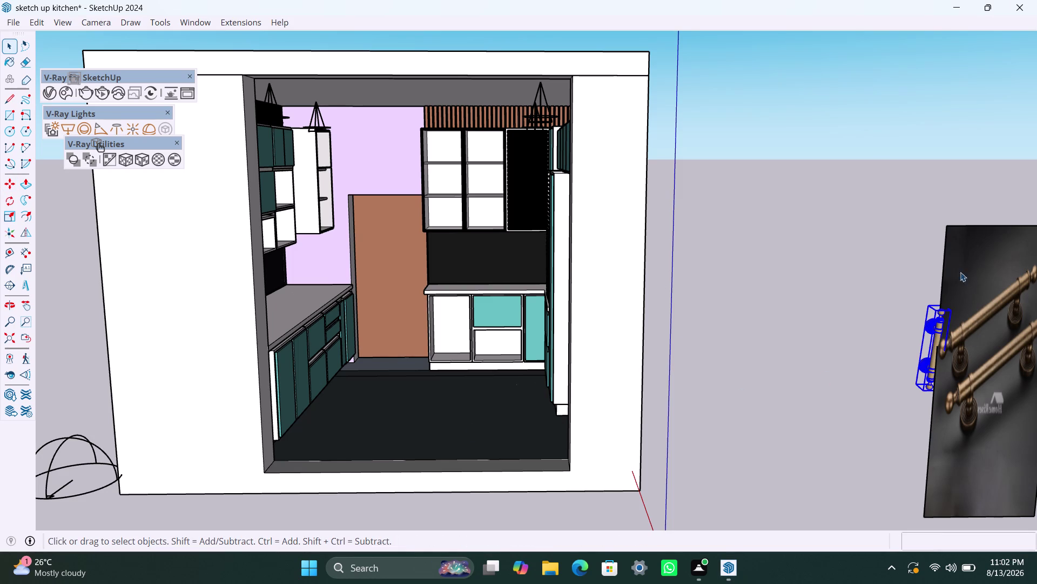
Delete the brass-handle reference photo beside the handle model.
click(959, 229)
click(959, 228)
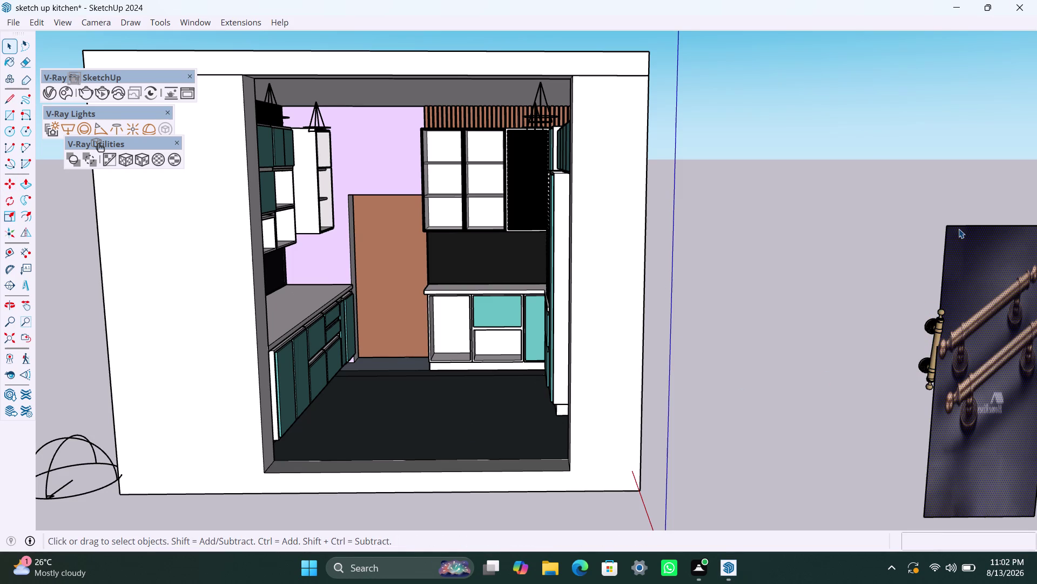
double_click(959, 229)
key(Delete)
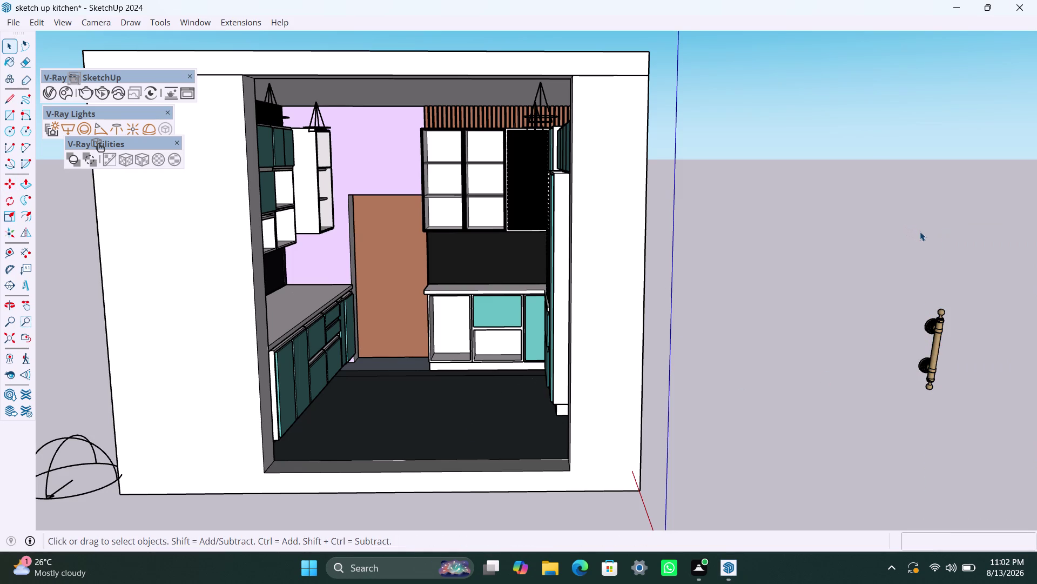
Delete another leftover element near the handle and zoom back toward the kitchen.
drag(898, 290, 983, 414)
click(860, 407)
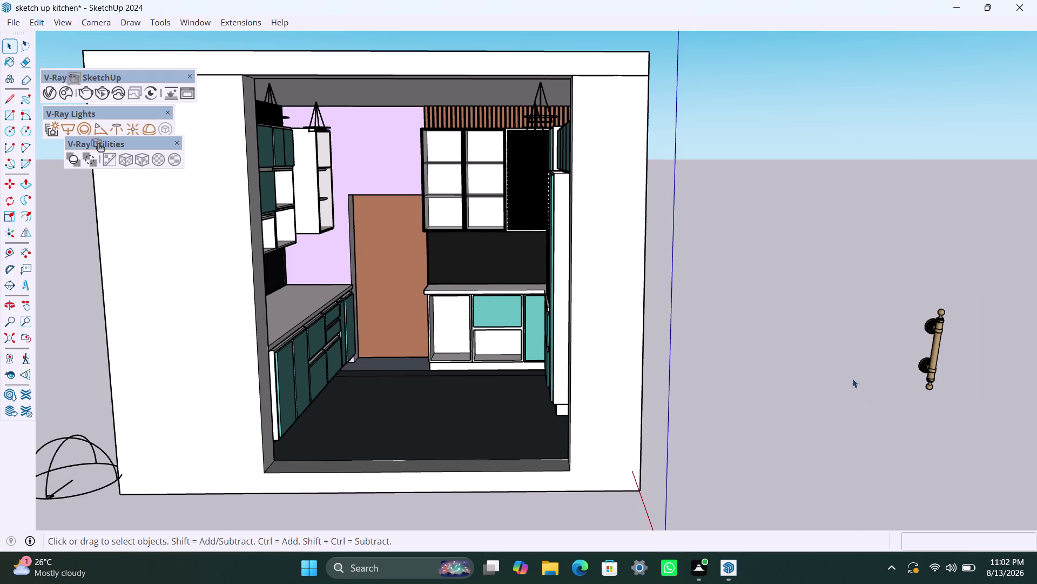
scroll(down, 3)
scroll(down, 3)
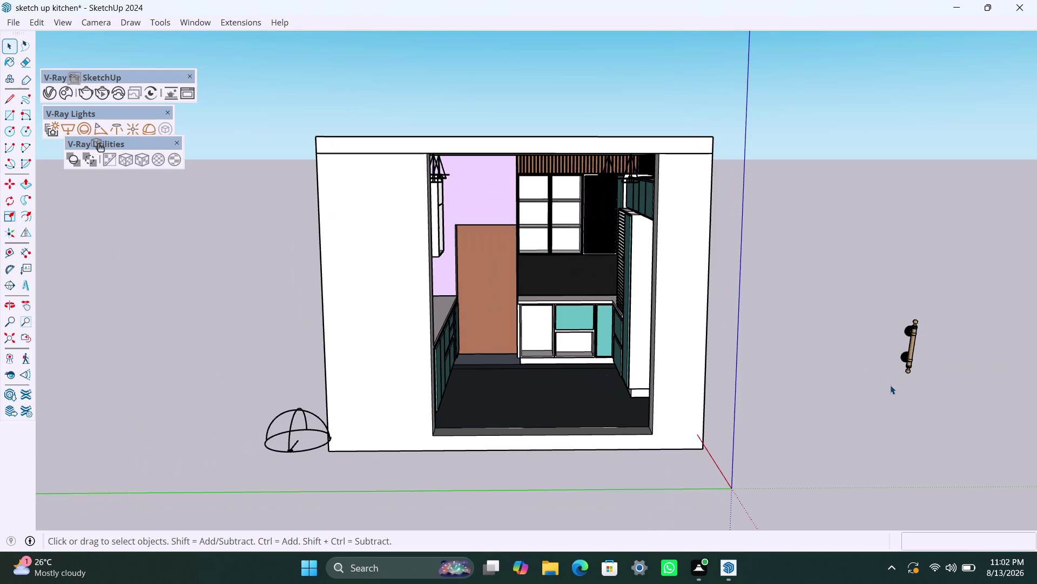
click(911, 342)
key(Delete)
scroll(up, 3)
scroll(up, 3)
key(r)
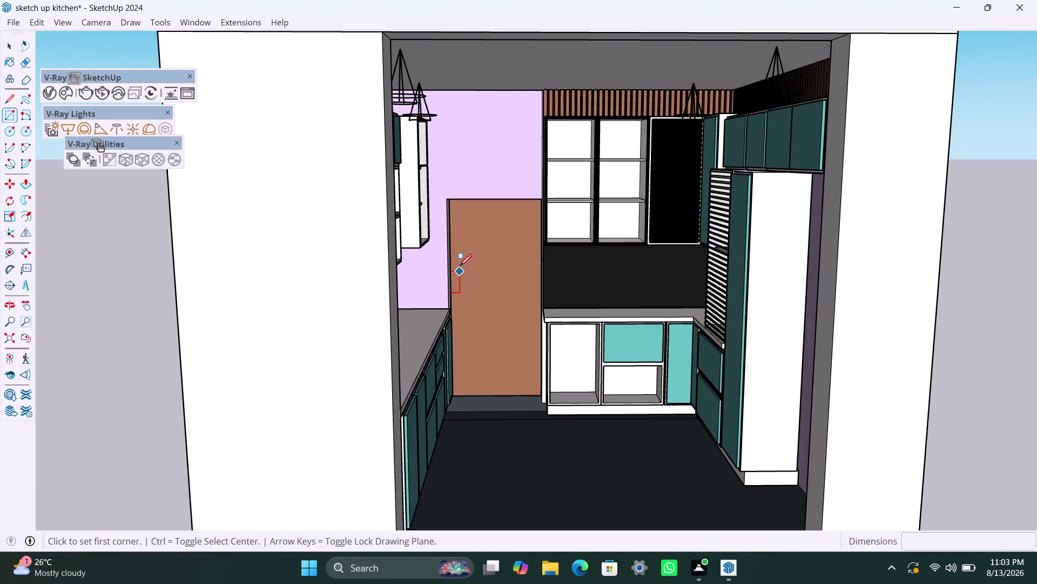
Draw a thin rectangle on the brown door face and make it a group.
click(466, 266)
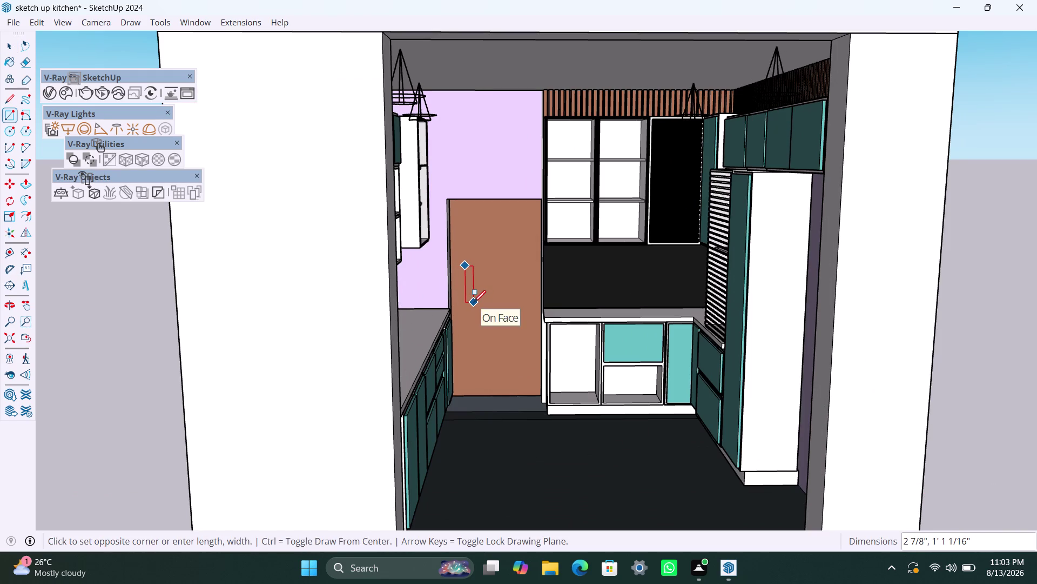
click(474, 302)
key(space)
double_click(473, 294)
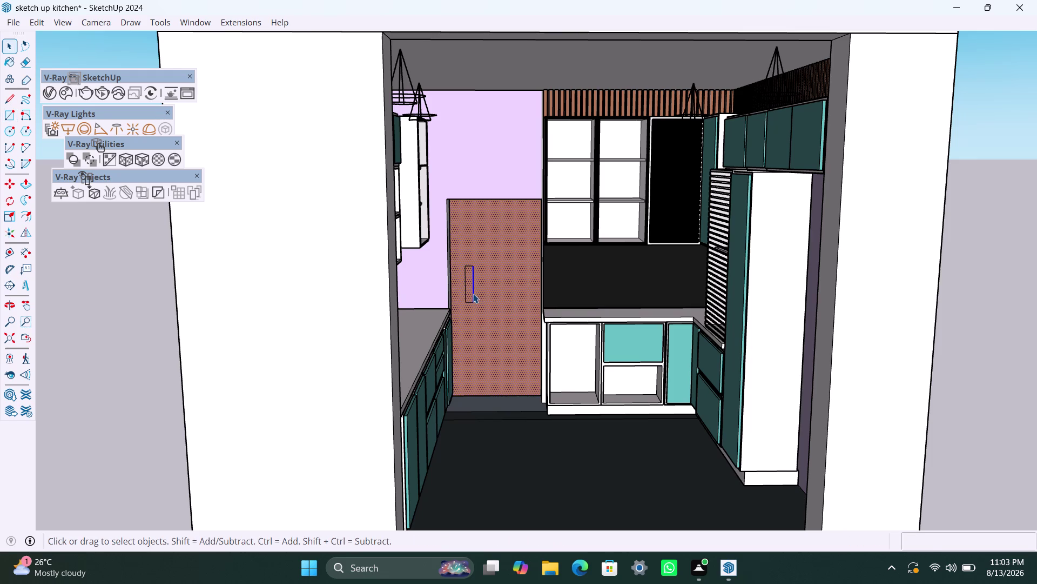
click(473, 294)
double_click(469, 292)
right_click(469, 292)
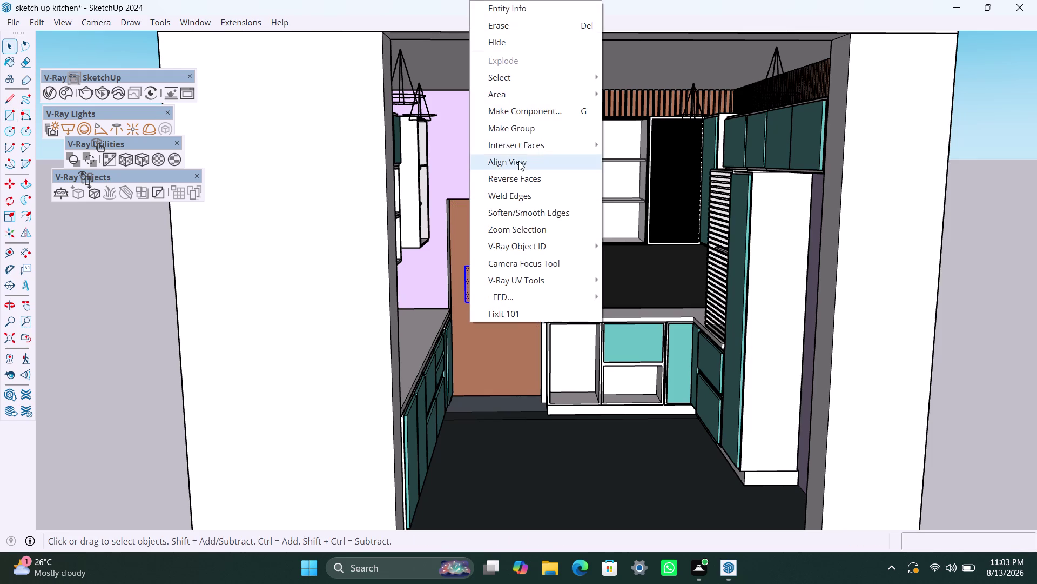
click(525, 132)
double_click(470, 282)
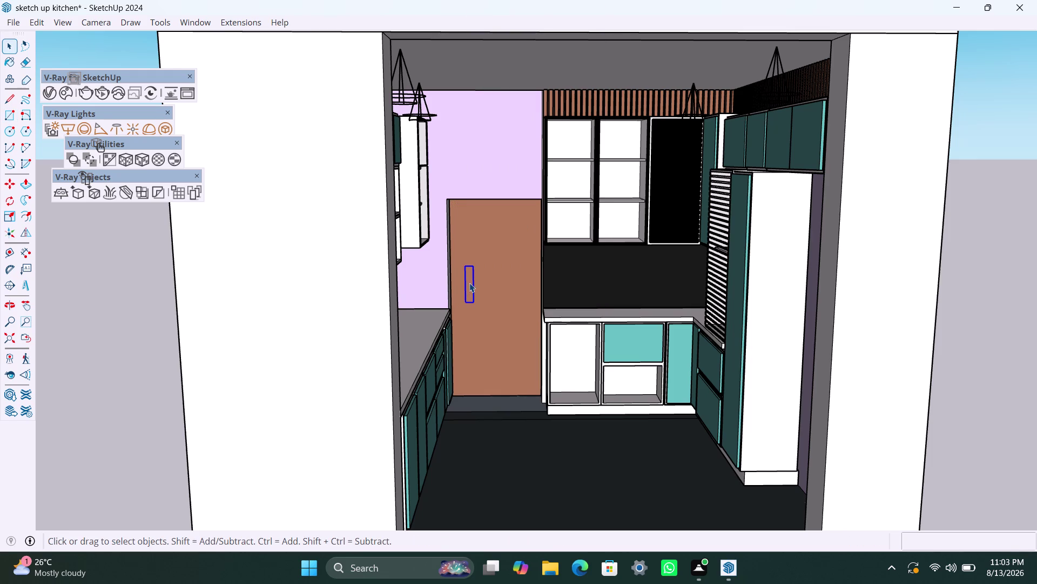
click(470, 283)
Extrude the grouped rectangle out from the door with Push/Pull.
key(p)
click(470, 283)
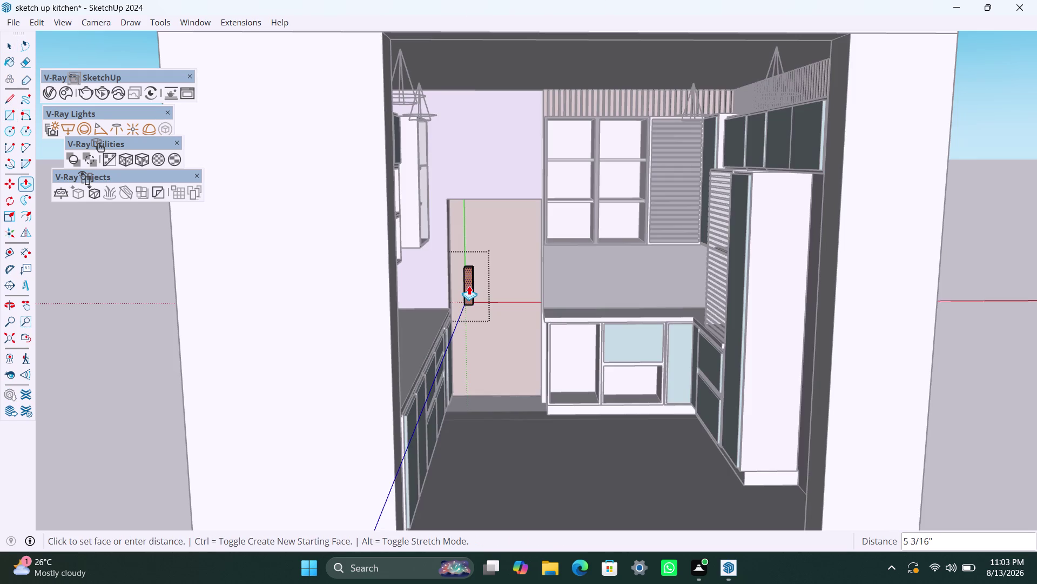
scroll(up, 3)
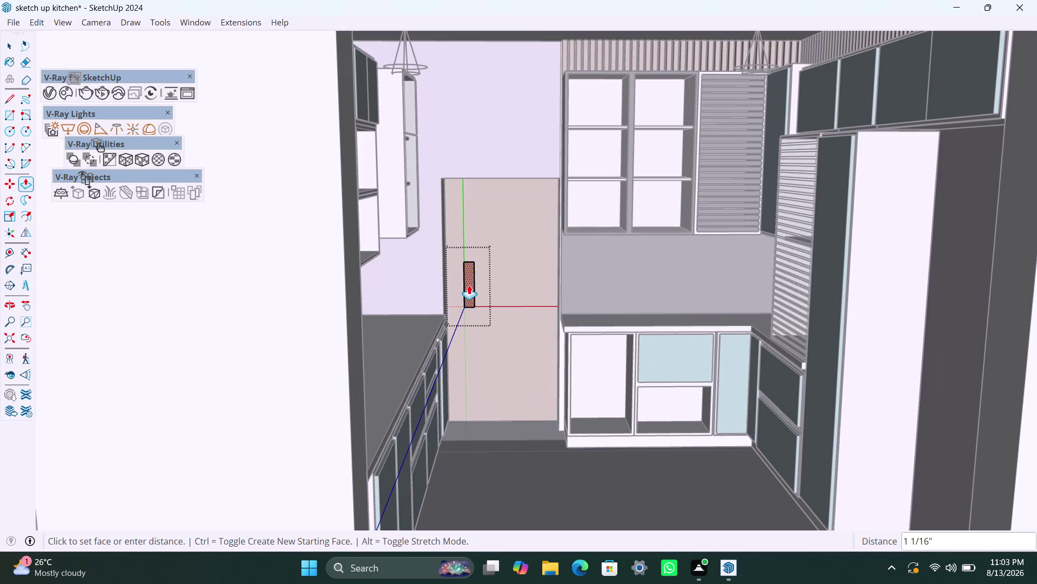
click(470, 285)
key(space)
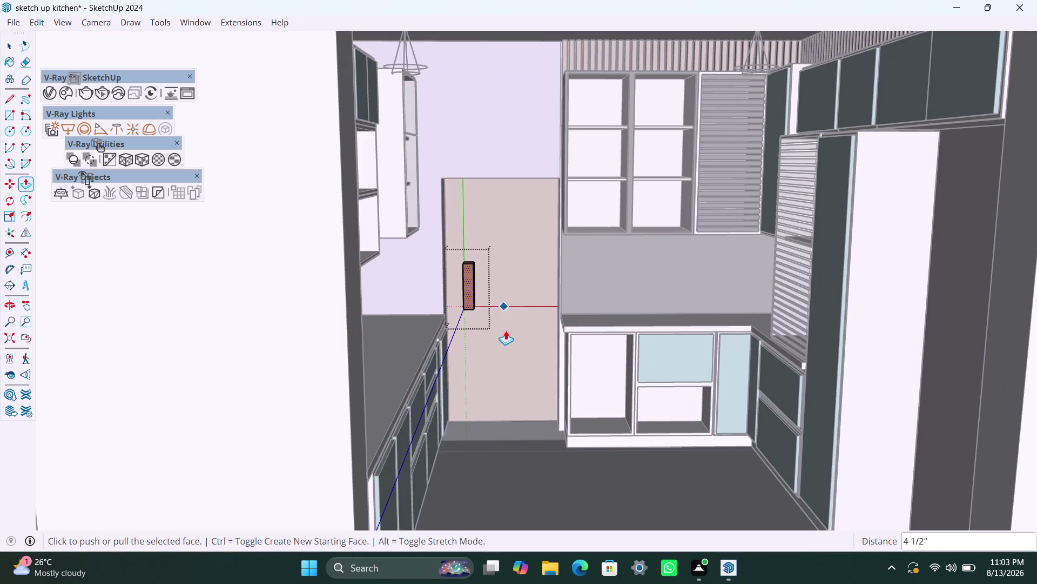
click(513, 471)
scroll(down, 3)
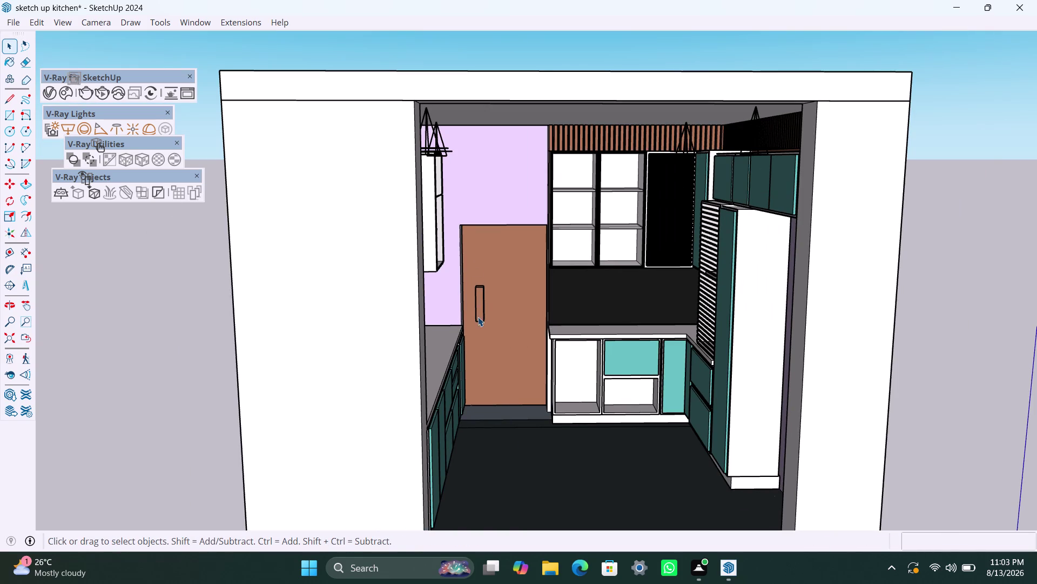
scroll(up, 3)
middle_drag(501, 296, 504, 309)
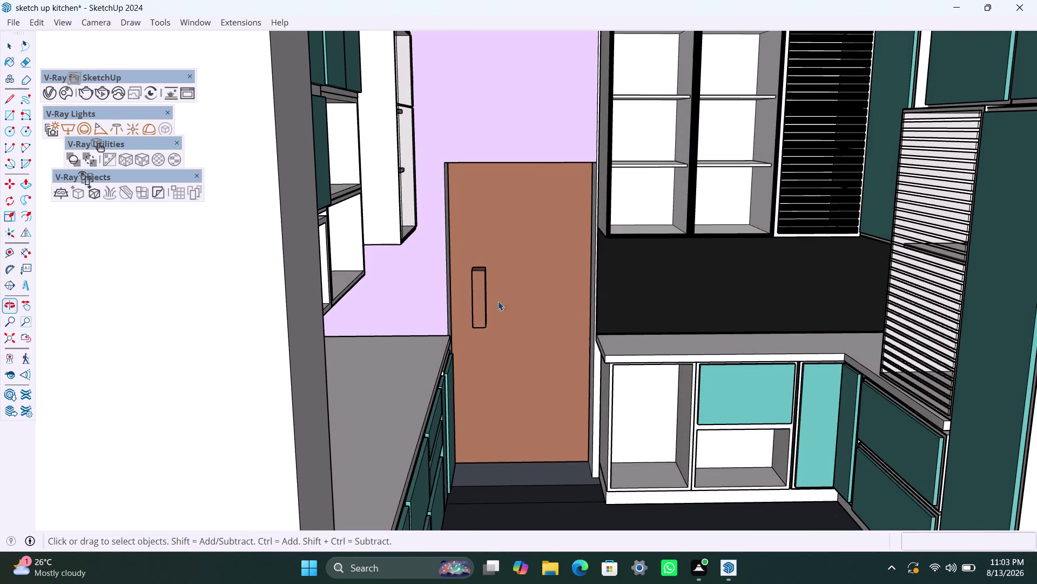
scroll(up, 3)
Inside the handle group, pull the handle's top face to a new height.
click(477, 268)
double_click(477, 268)
click(477, 268)
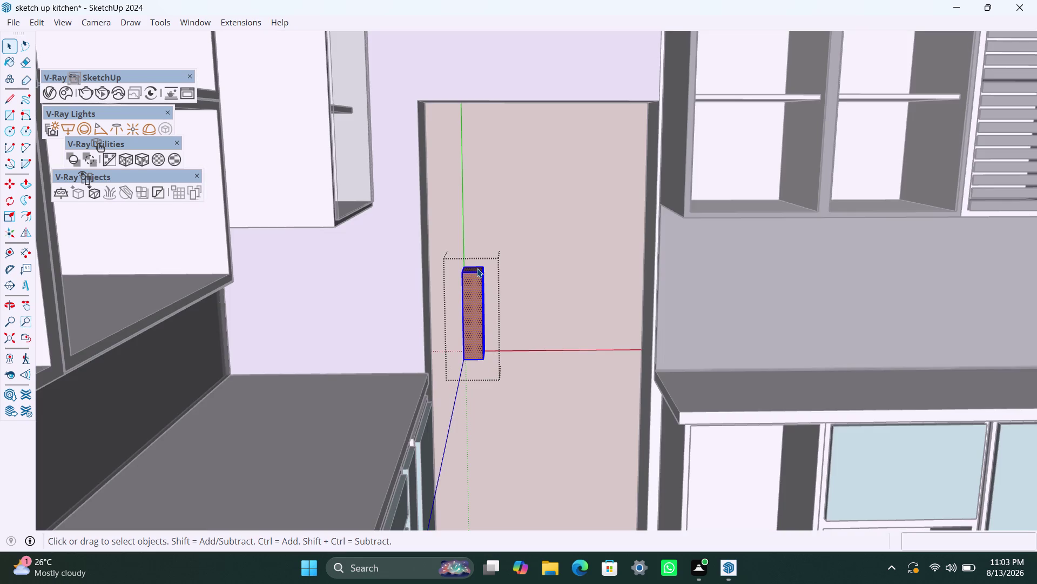
click(476, 268)
click(477, 269)
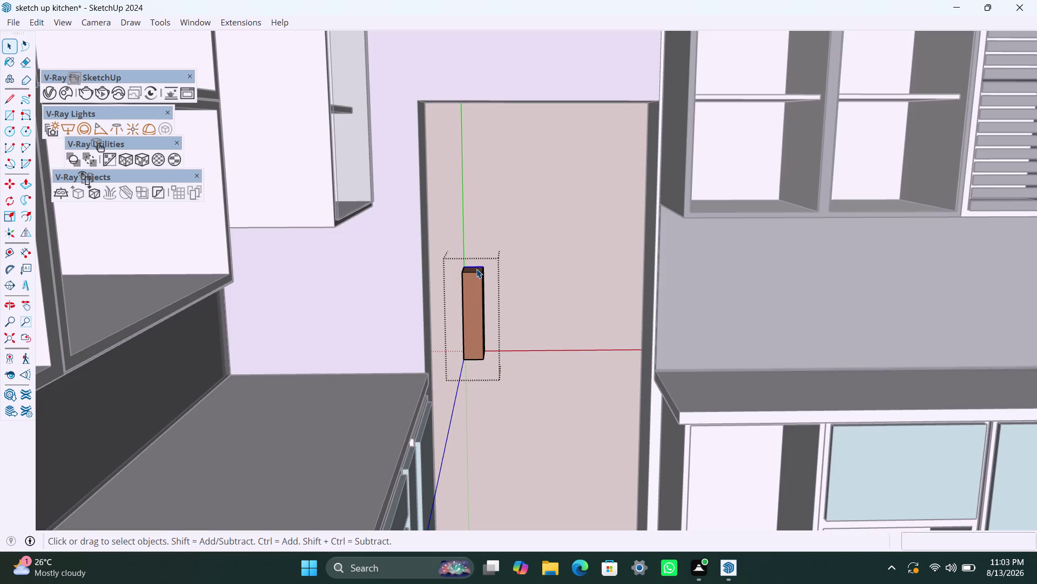
click(476, 270)
key(p)
click(476, 269)
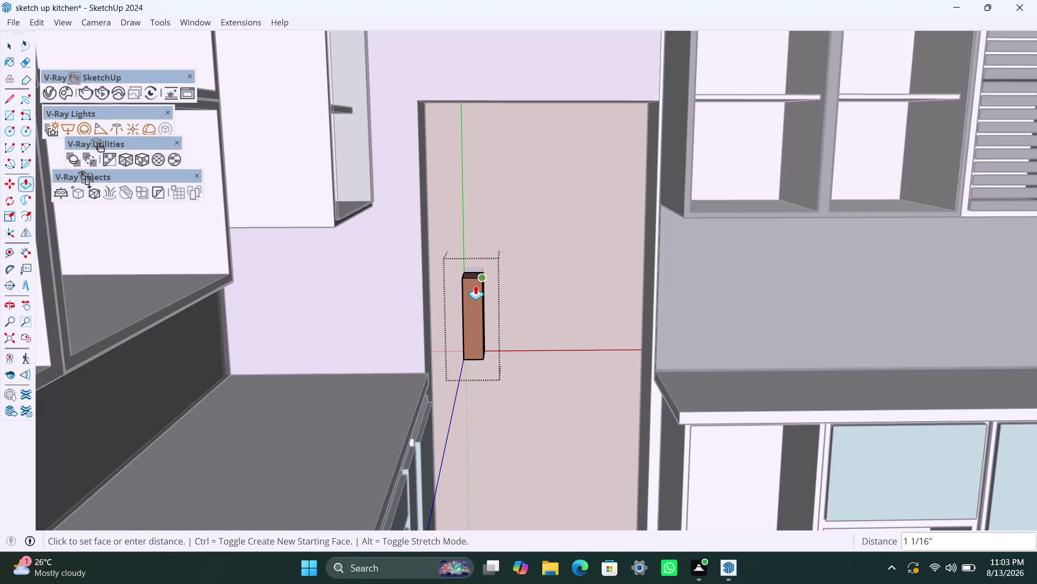
click(473, 298)
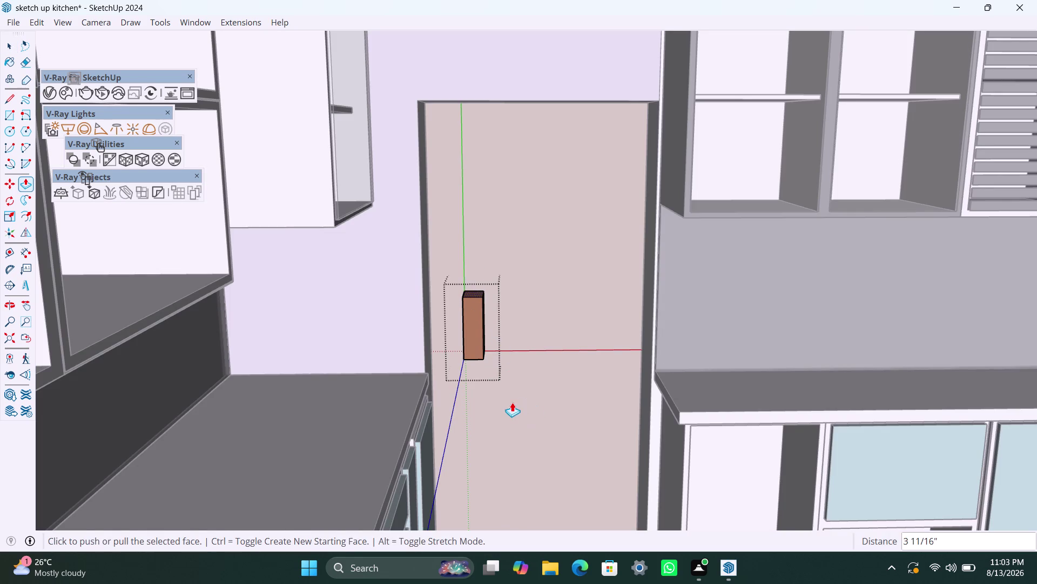
key(space)
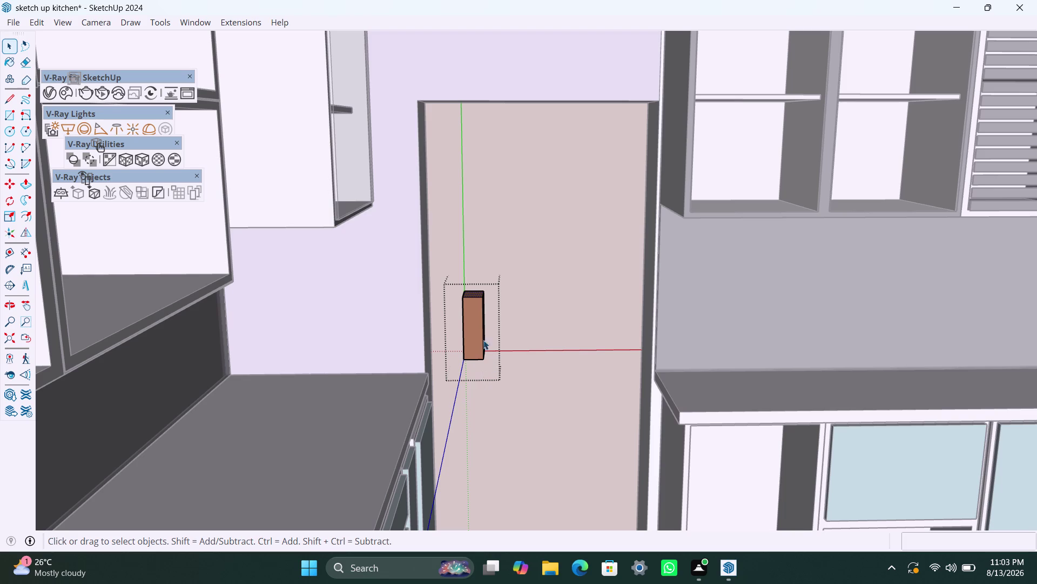
Thicken the handle sideways by pulling its side face.
scroll(up, 3)
middle_drag(489, 363, 437, 362)
scroll(up, 3)
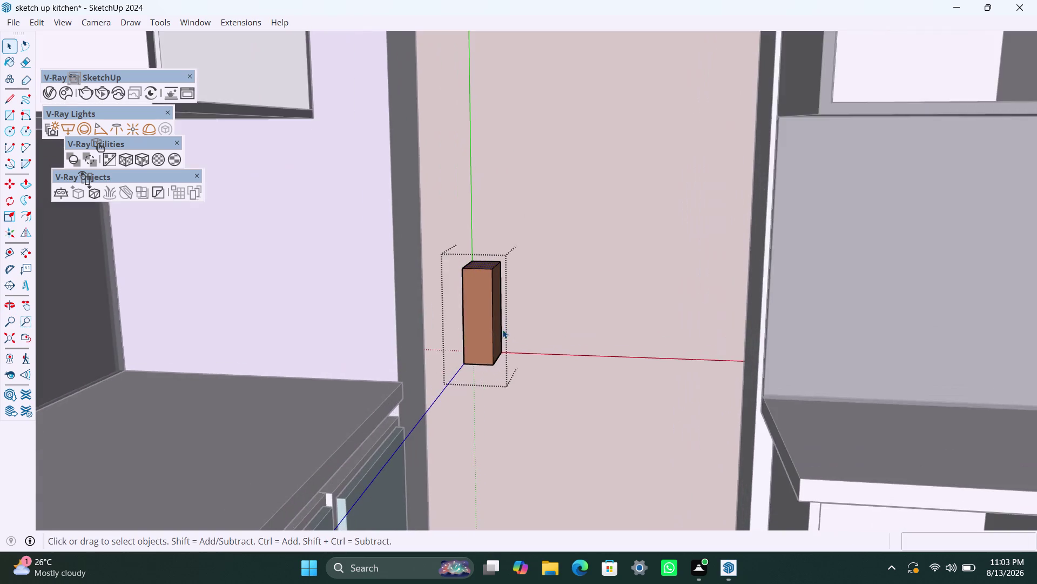
scroll(up, 3)
click(498, 320)
key(p)
click(498, 320)
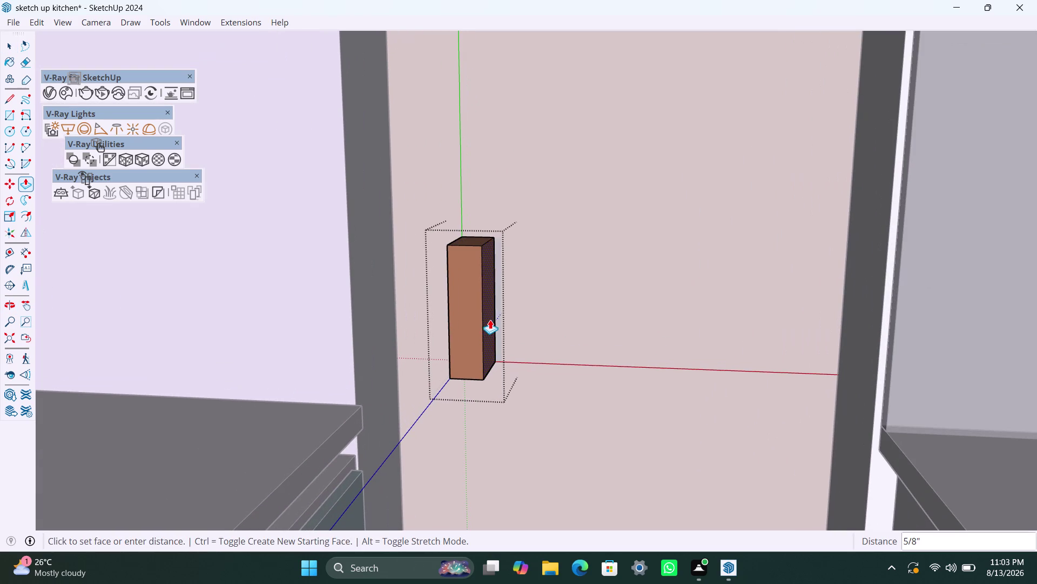
click(489, 319)
key(space)
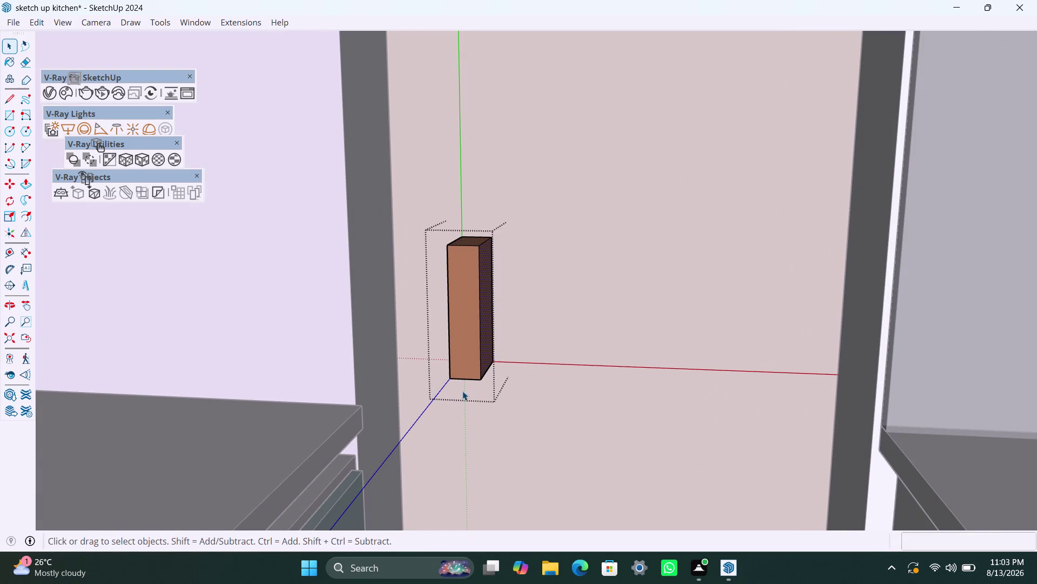
Pull the handle's front face outward to set its depth.
scroll(up, 3)
middle_drag(460, 381, 473, 336)
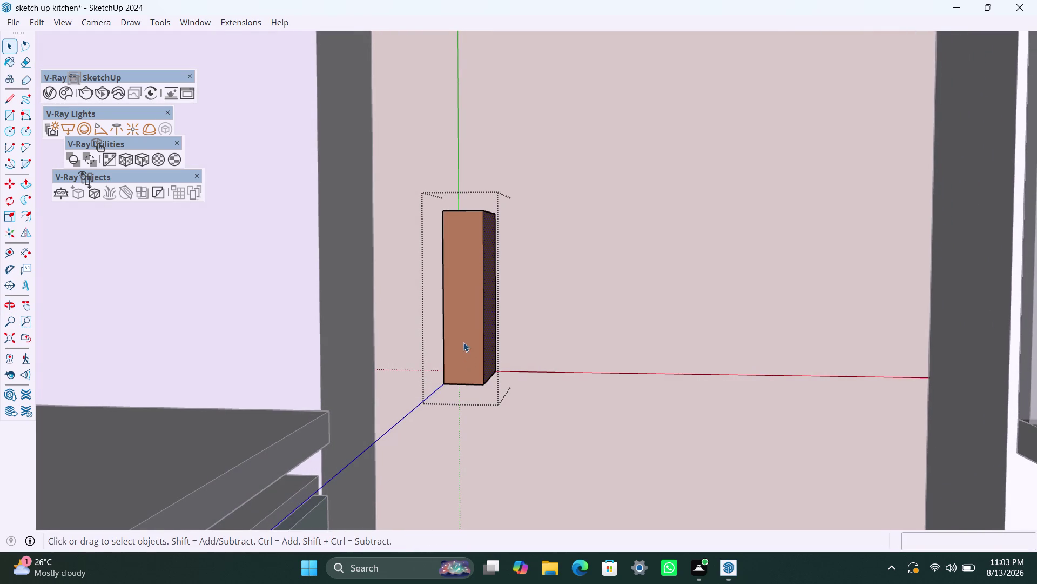
click(464, 342)
key(p)
click(464, 342)
click(466, 331)
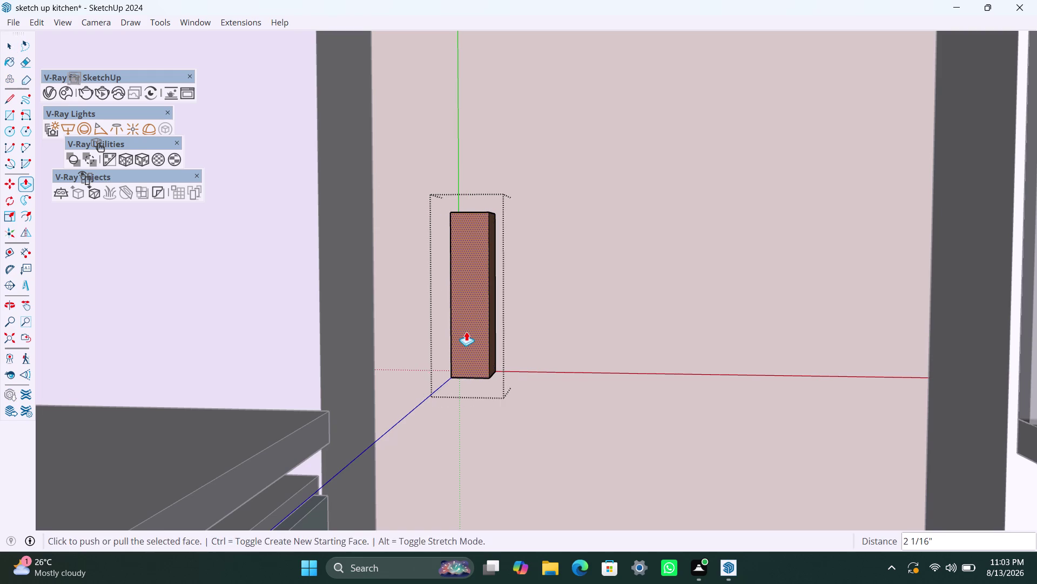
key(space)
click(566, 318)
View the whole kitchen from the front and select the new door handle.
scroll(down, 3)
scroll(down, 3)
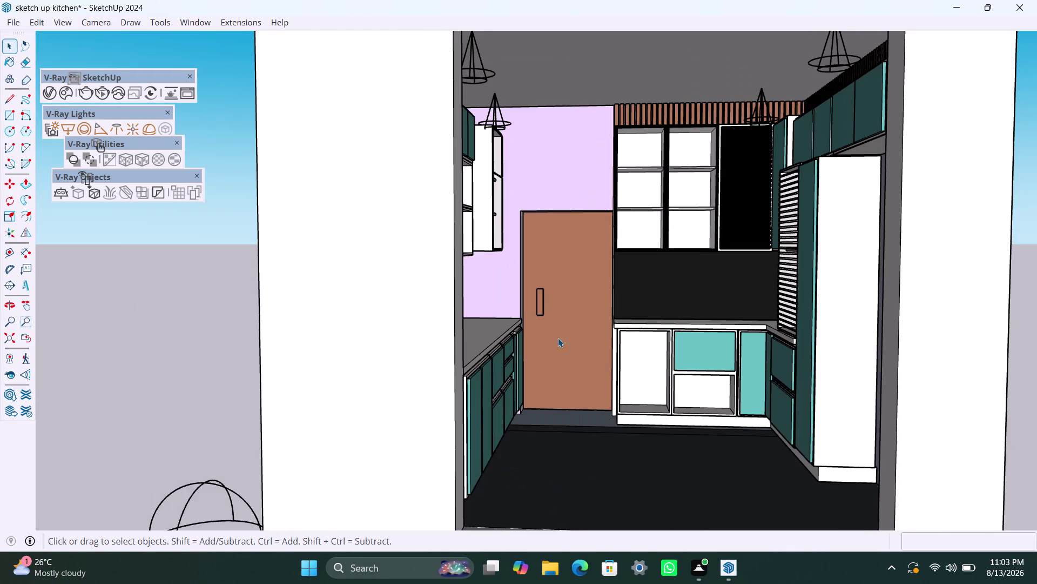
middle_drag(561, 383, 560, 419)
scroll(down, 3)
middle_drag(573, 359, 577, 389)
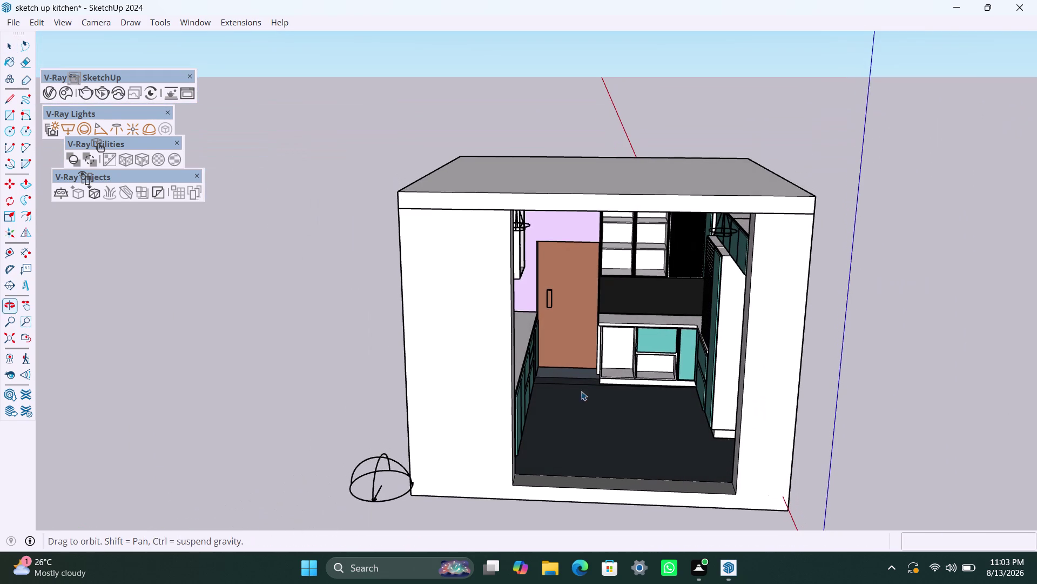
click(905, 287)
scroll(up, 3)
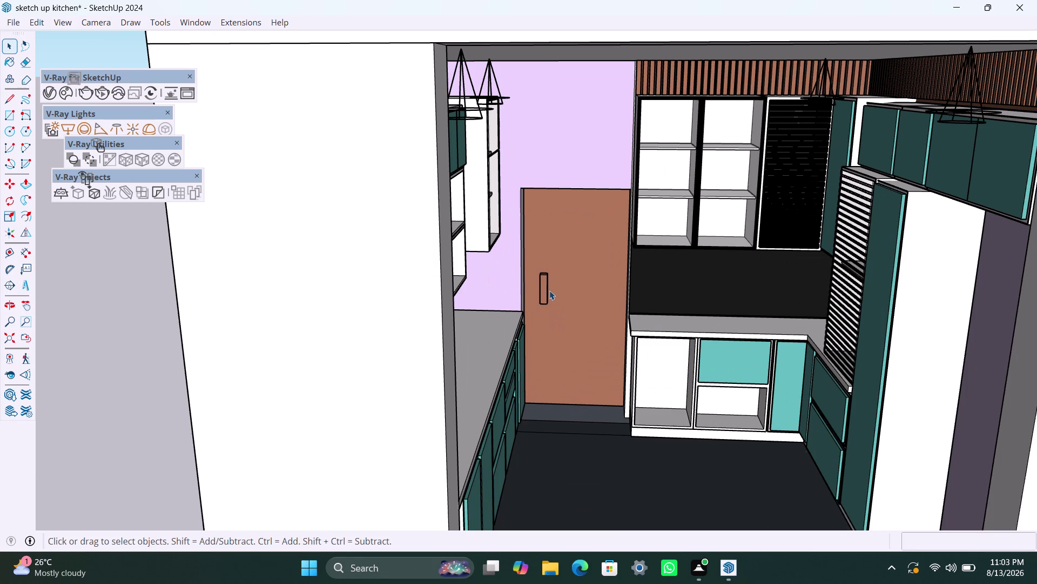
click(546, 285)
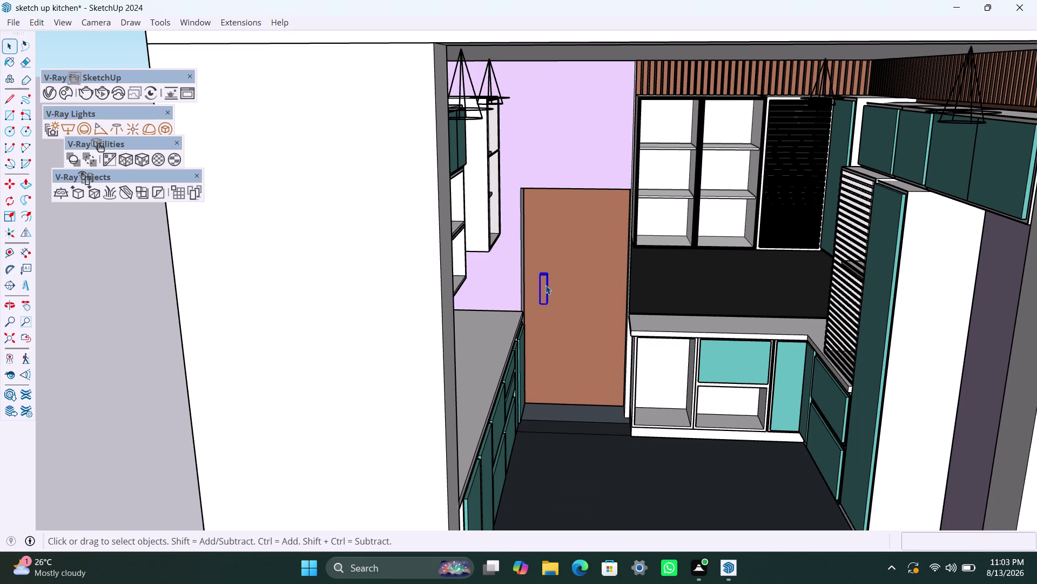
click(52, 101)
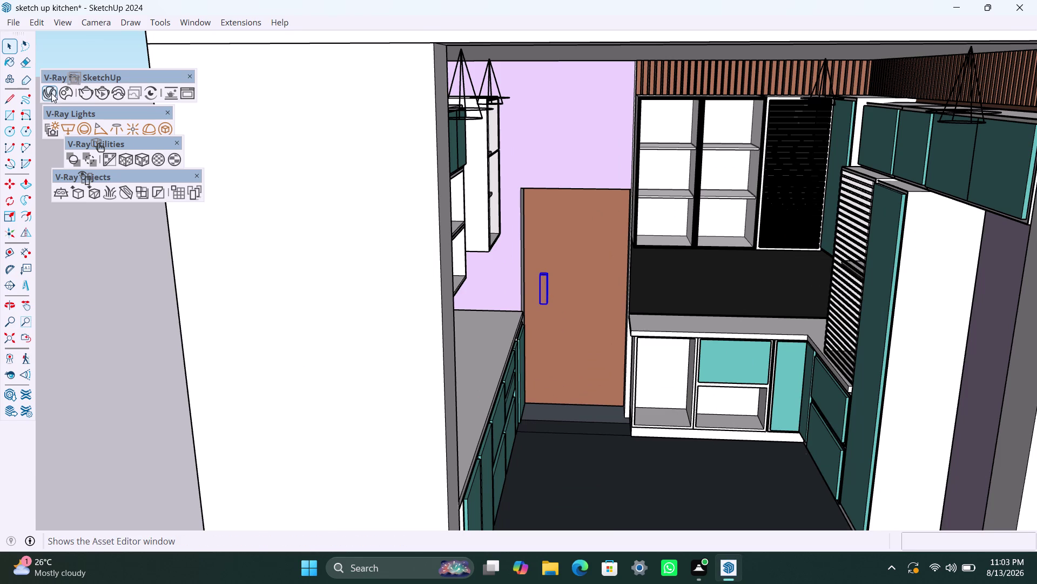
Inspect the METAL material's options in the V-Ray materials list, then hide the editor.
click(51, 92)
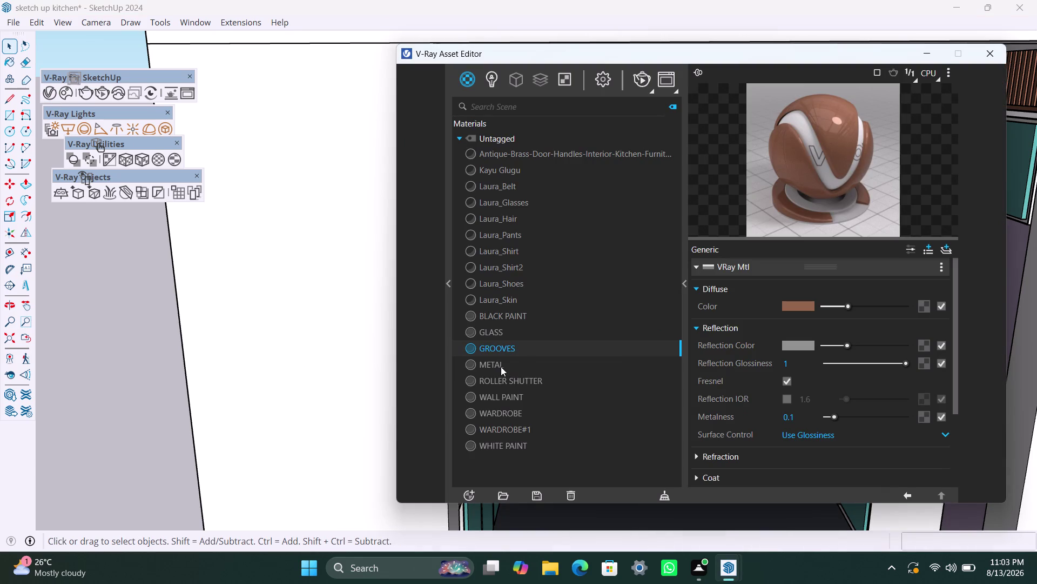
click(497, 365)
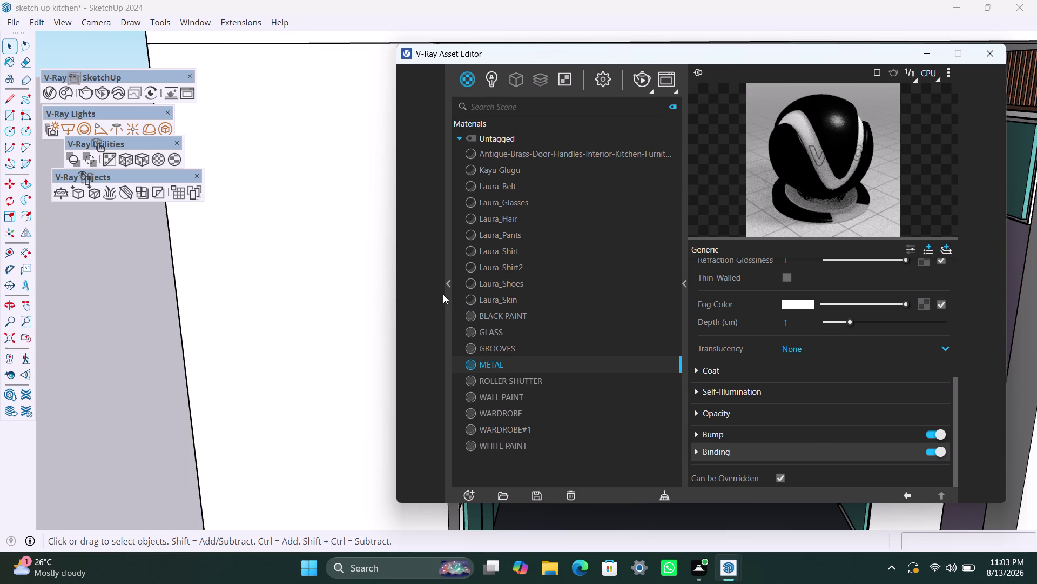
right_click(530, 358)
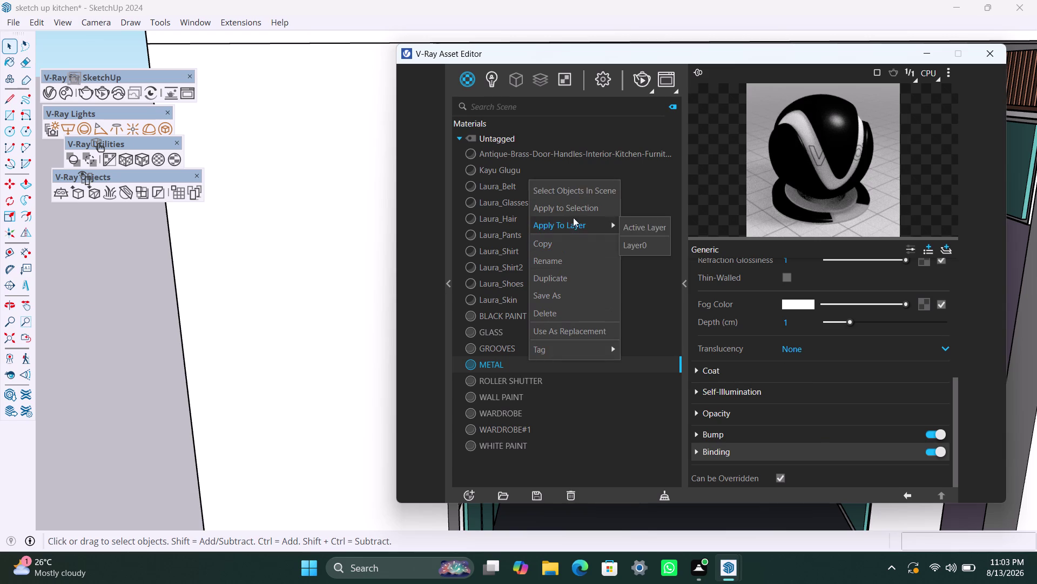
click(573, 208)
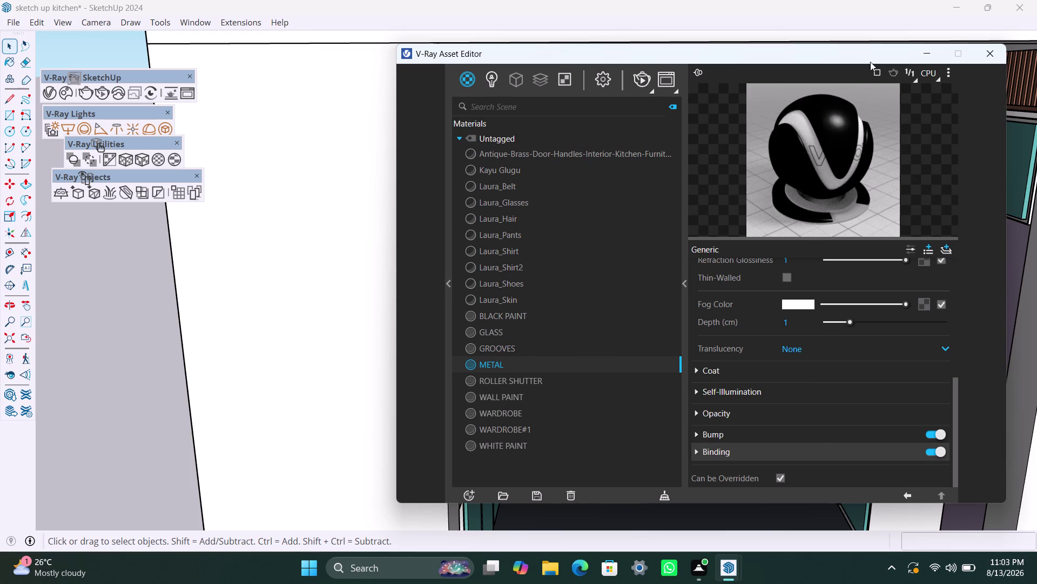
click(918, 53)
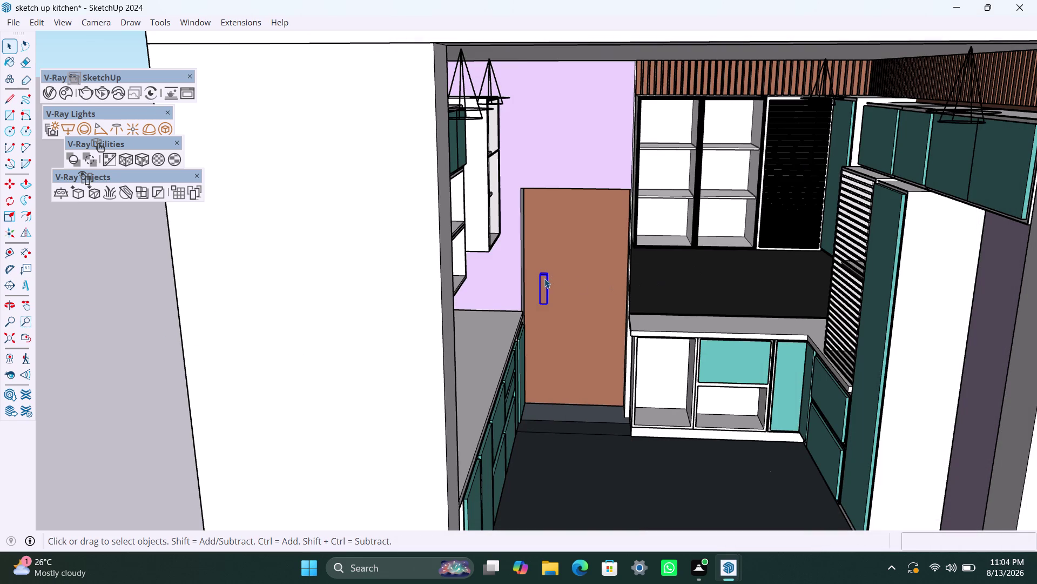
Select the door handle and check its context options.
scroll(down, 3)
scroll(down, 3)
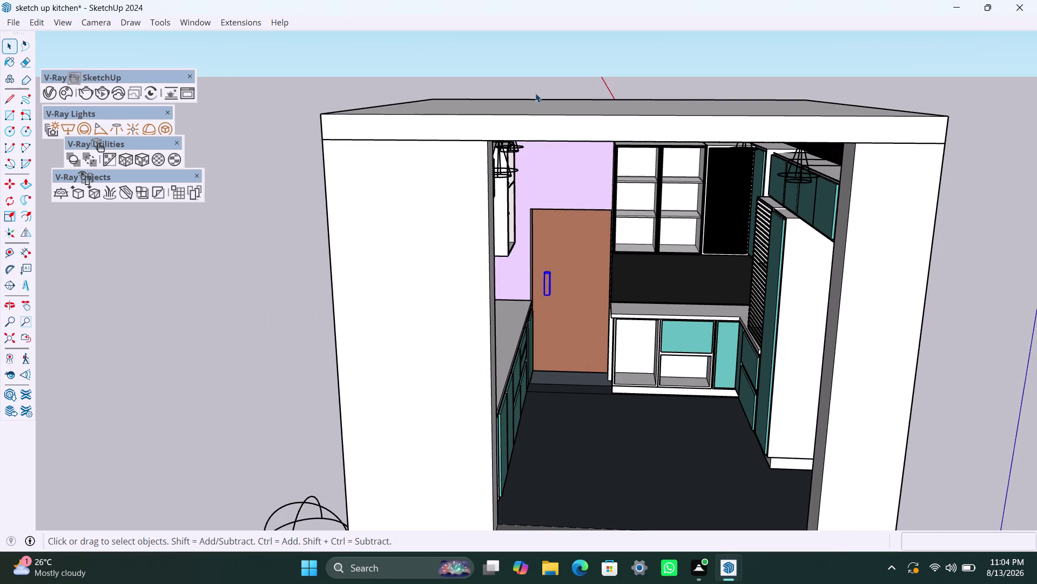
click(536, 90)
scroll(up, 3)
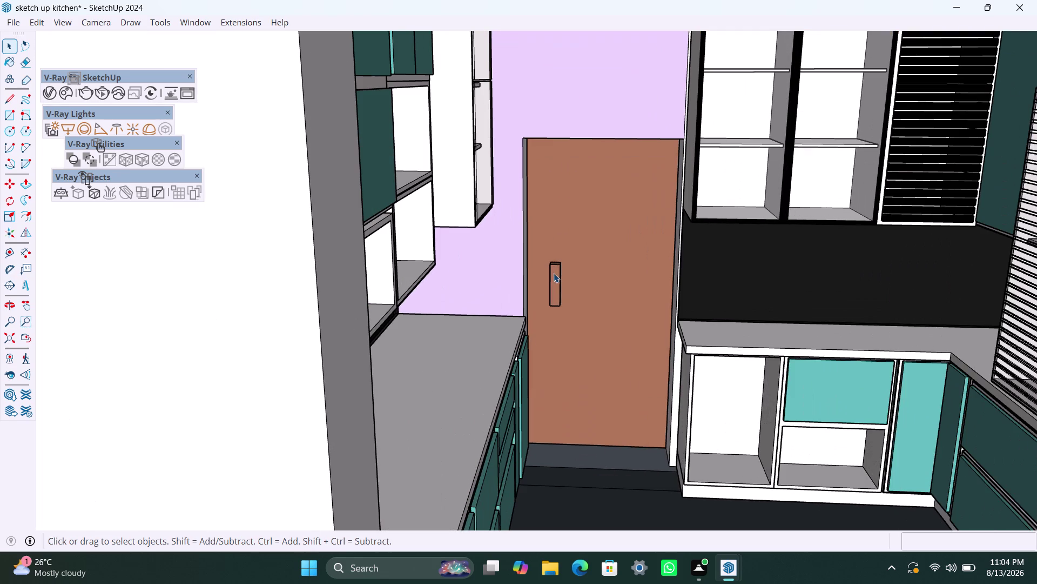
click(554, 272)
right_click(554, 273)
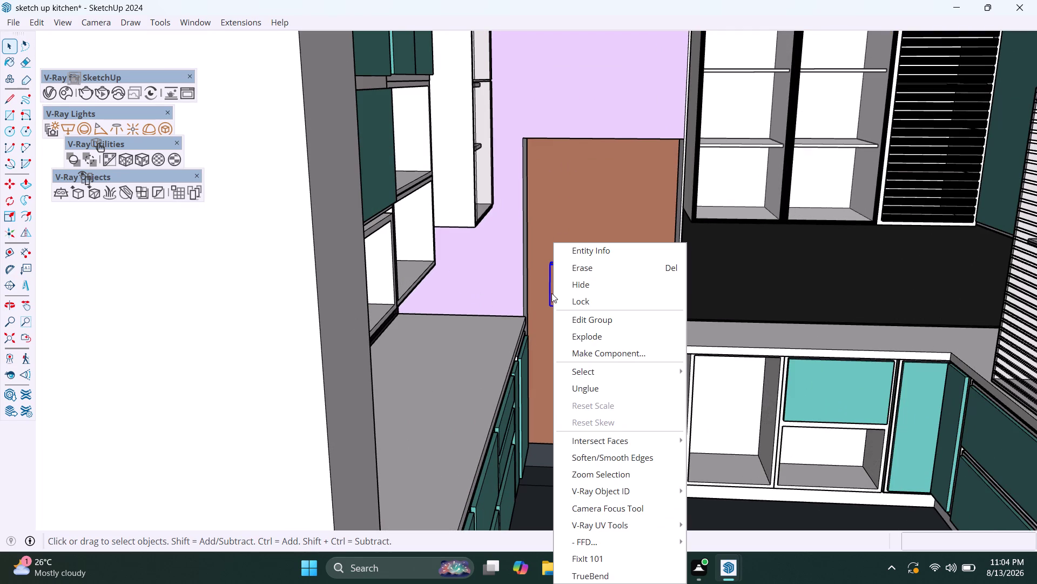
click(541, 198)
click(554, 271)
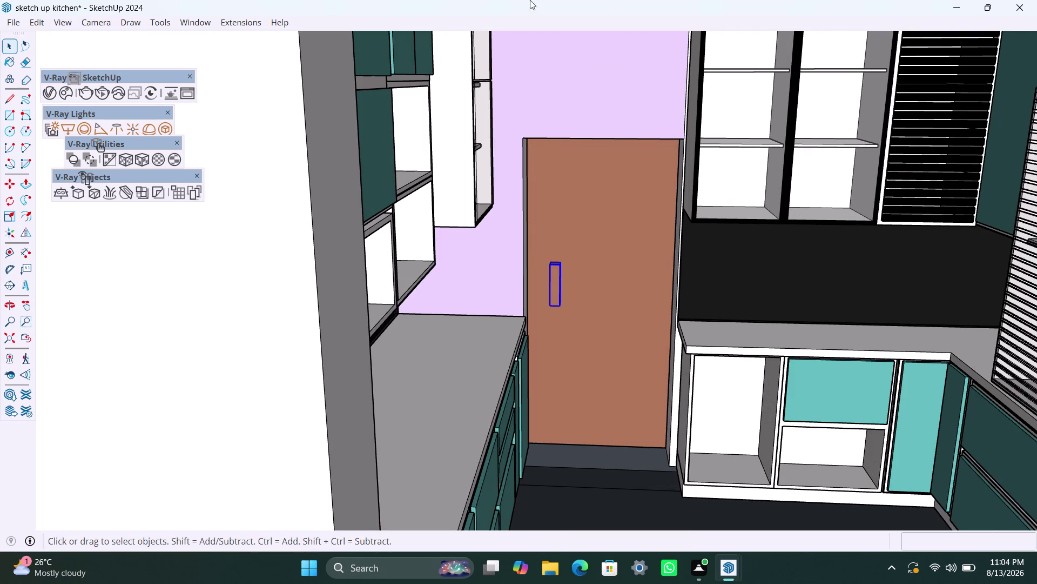
Select the ROLLER SHUTTER material in the V-Ray editor and view its options.
click(53, 95)
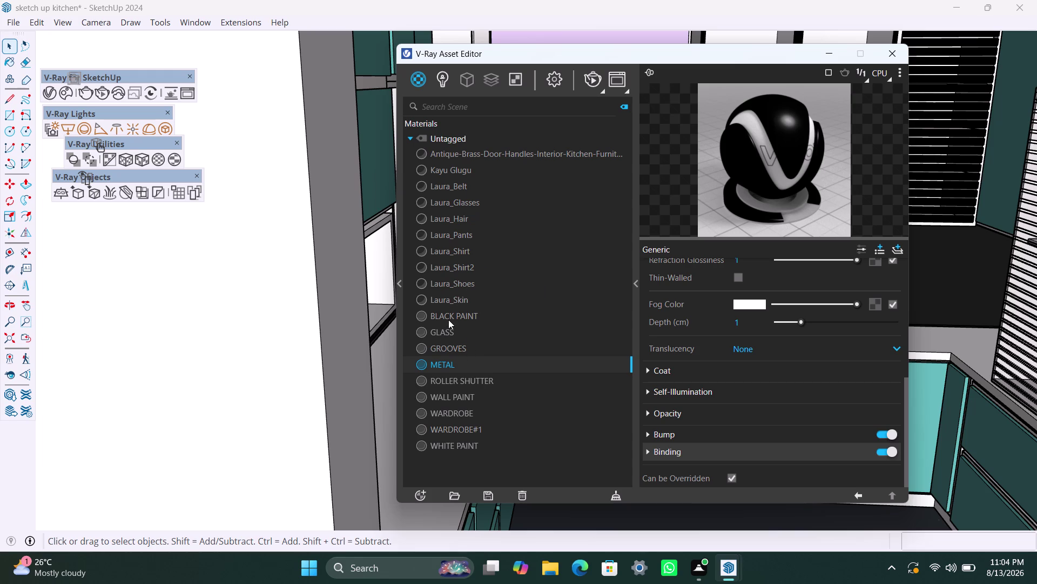
click(467, 382)
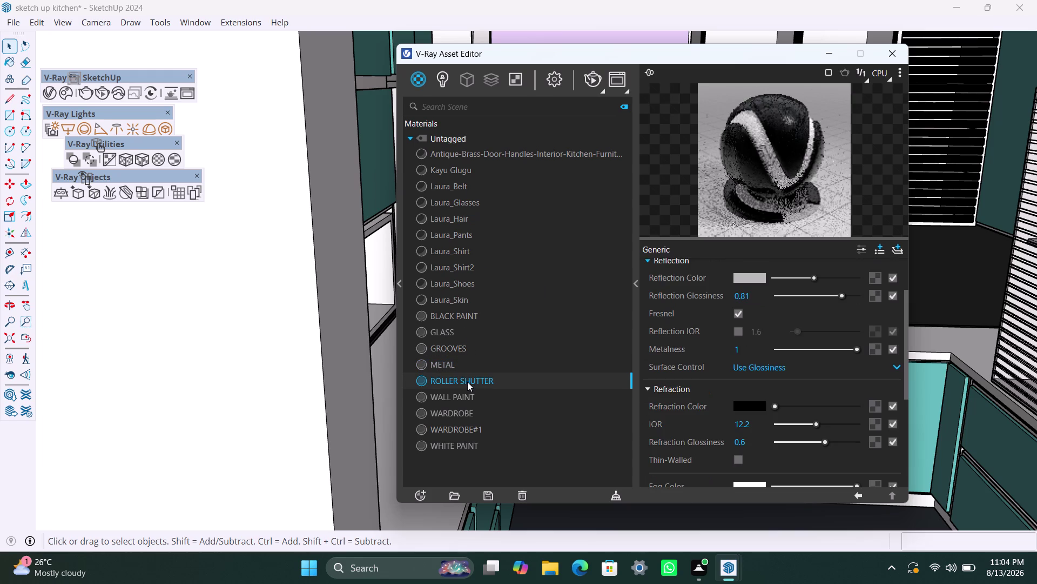
right_click(537, 386)
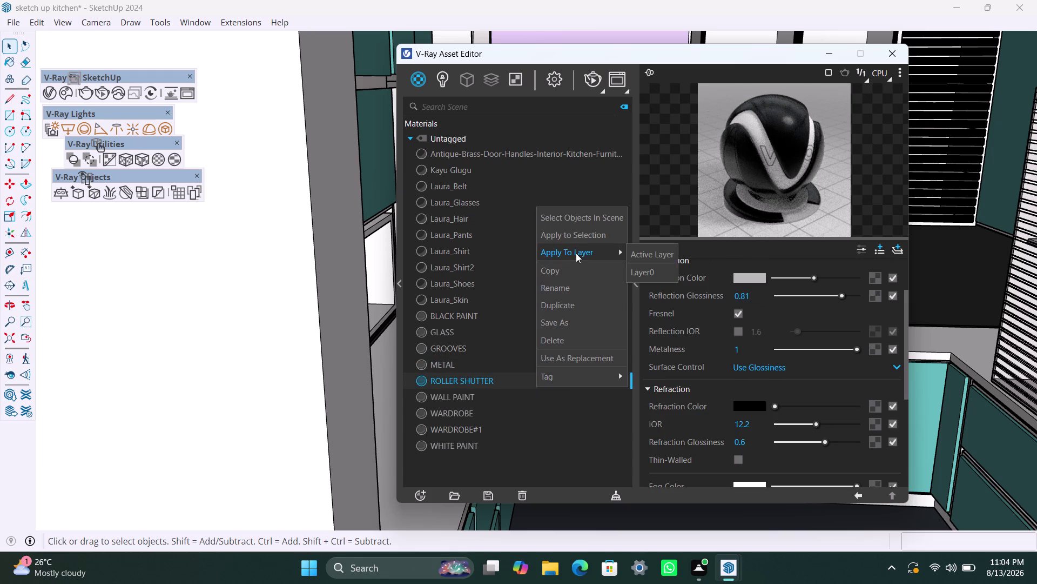
click(574, 231)
click(249, 345)
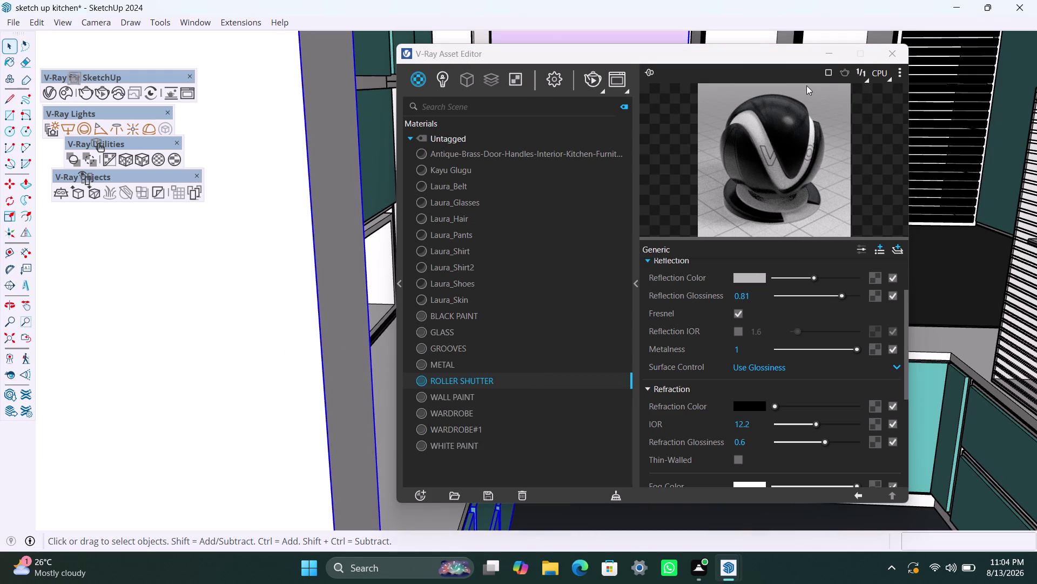
click(835, 55)
Reselect the door handle and apply ROLLER SHUTTER to it.
click(553, 270)
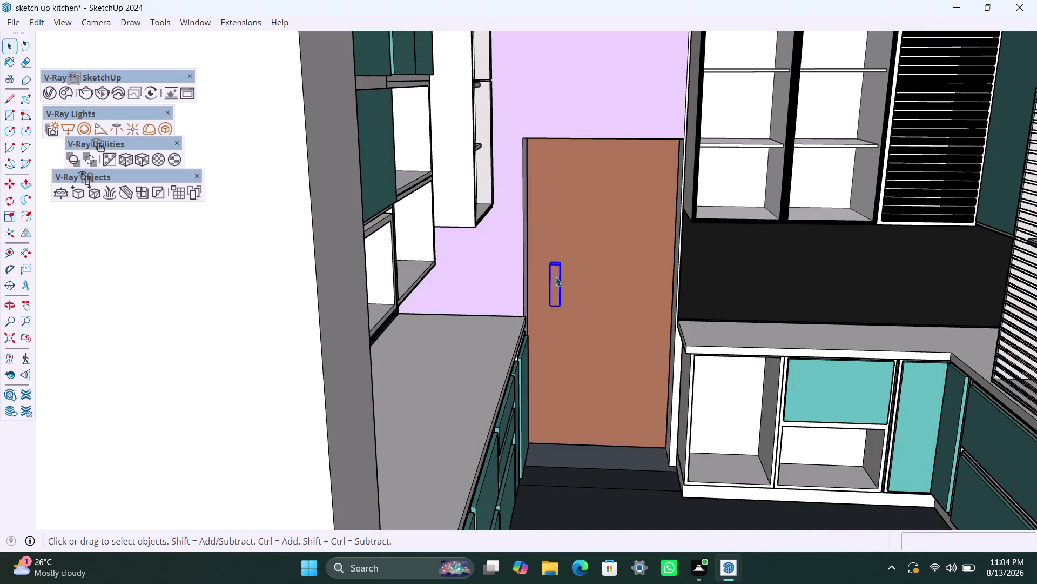
right_click(557, 275)
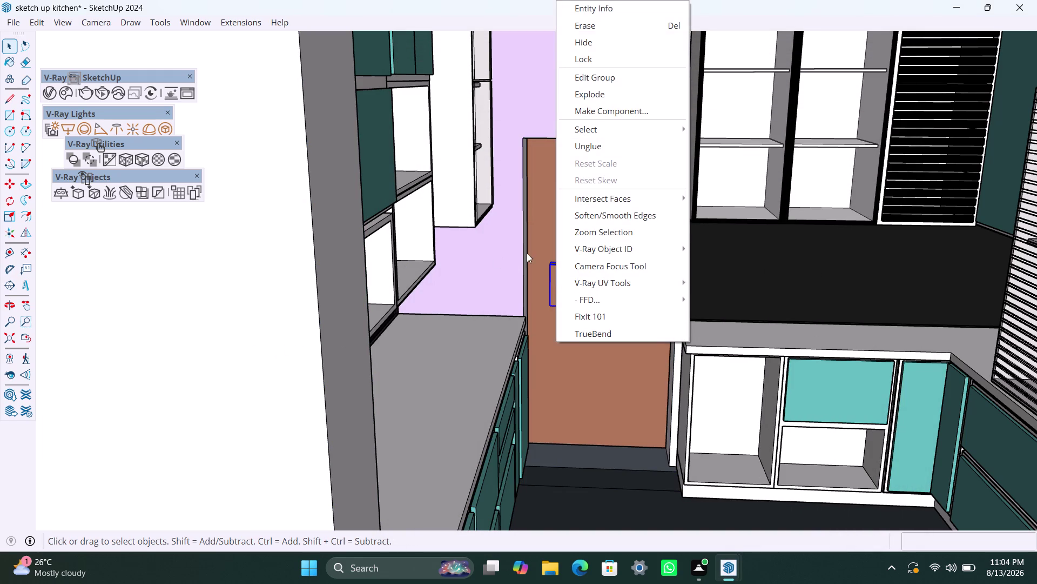
click(544, 248)
click(559, 270)
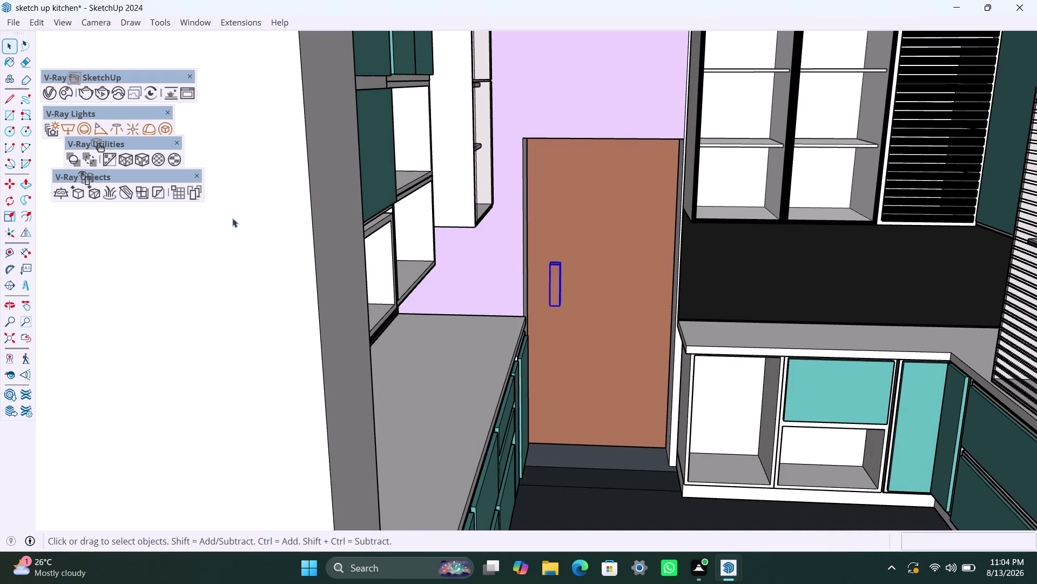
click(55, 96)
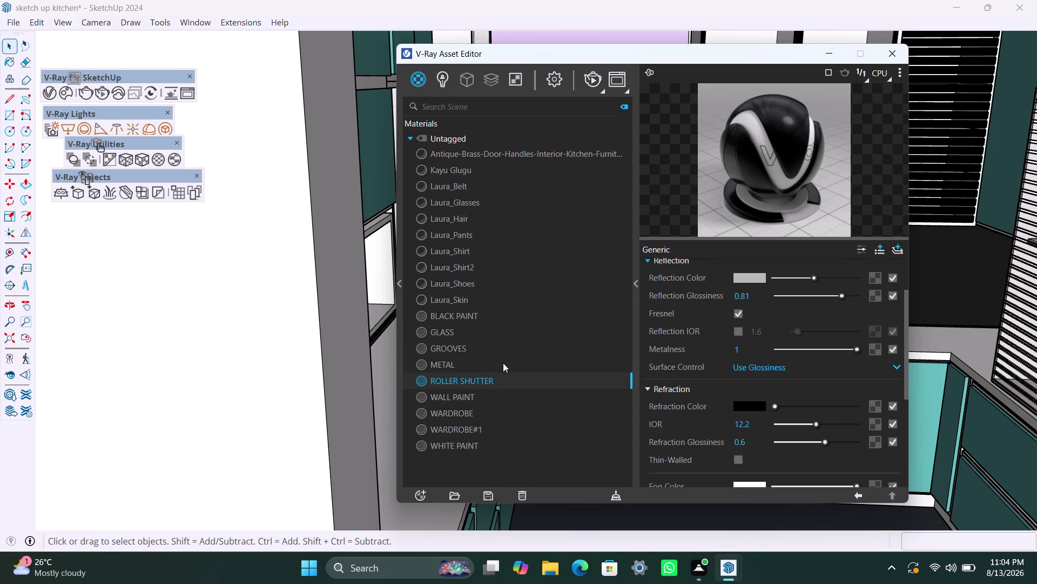
right_click(506, 379)
click(544, 229)
Preview the ROLLER SHUTTER handle in a V-Ray door render, then stop and close the Frame Buffer.
click(591, 78)
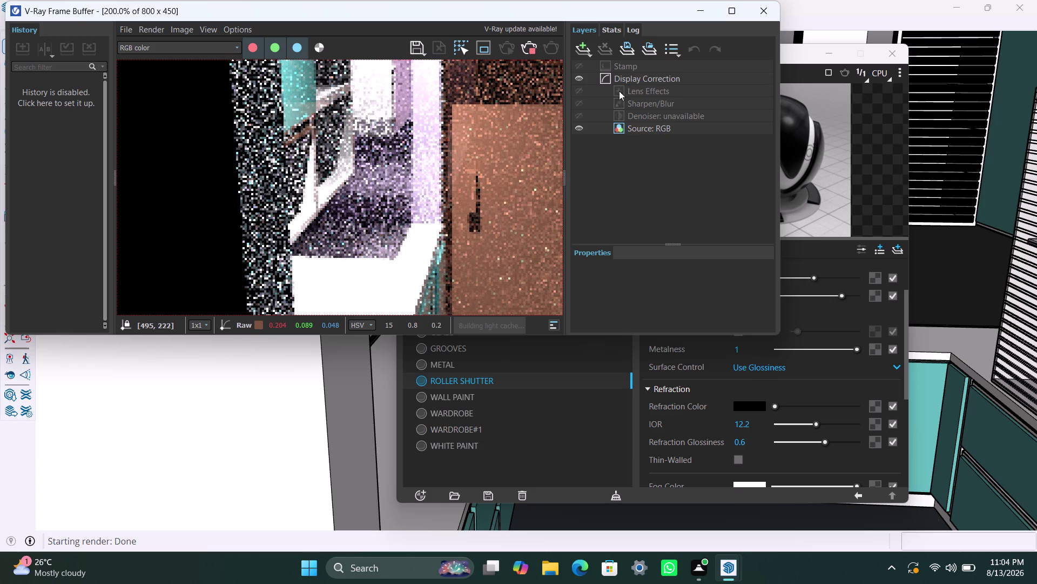
click(728, 12)
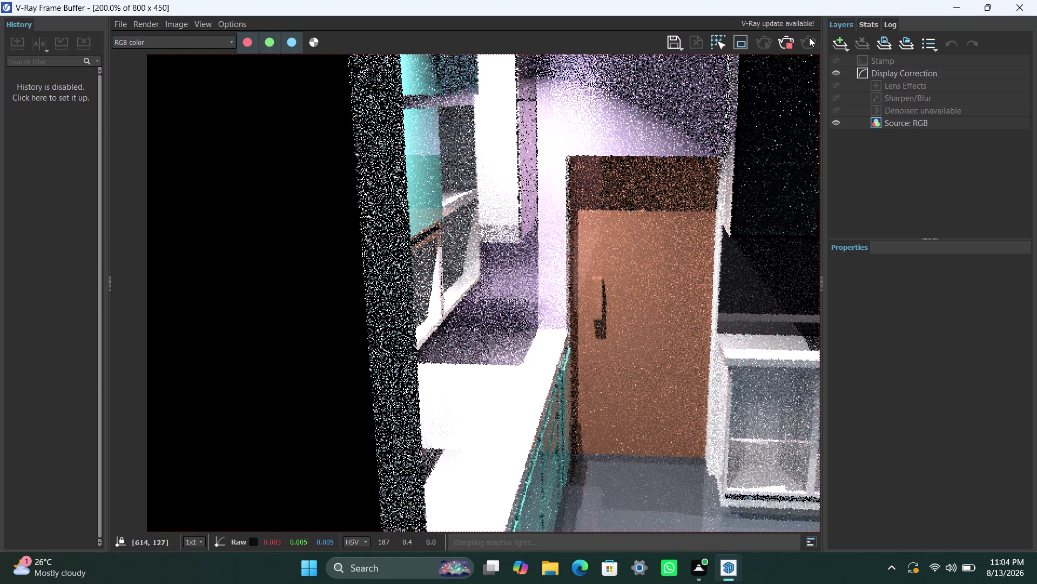
click(790, 46)
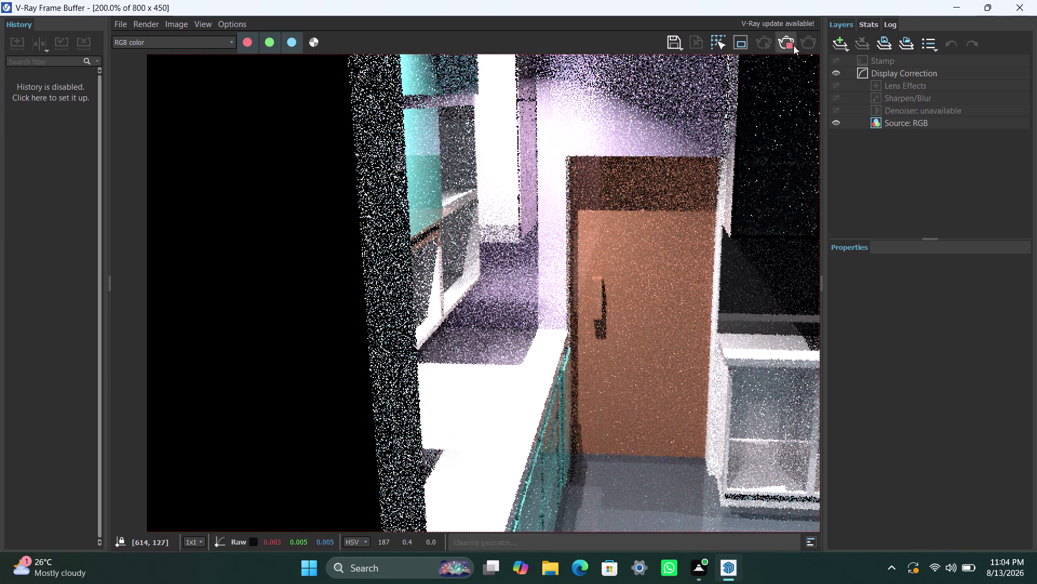
click(1007, 10)
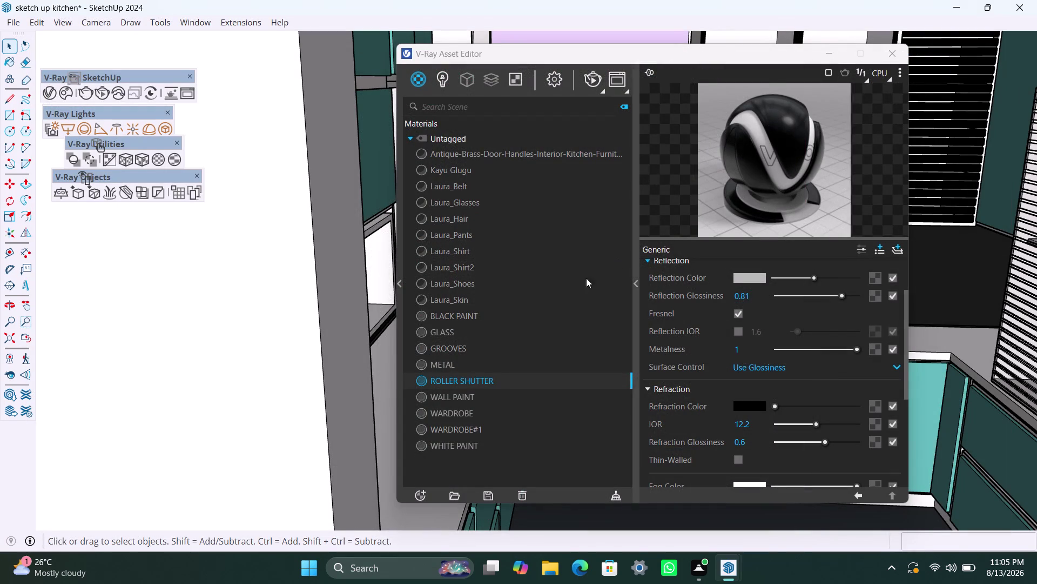
Apply ROLLER SHUTTER to the handle geometry inside its group.
right_click(511, 381)
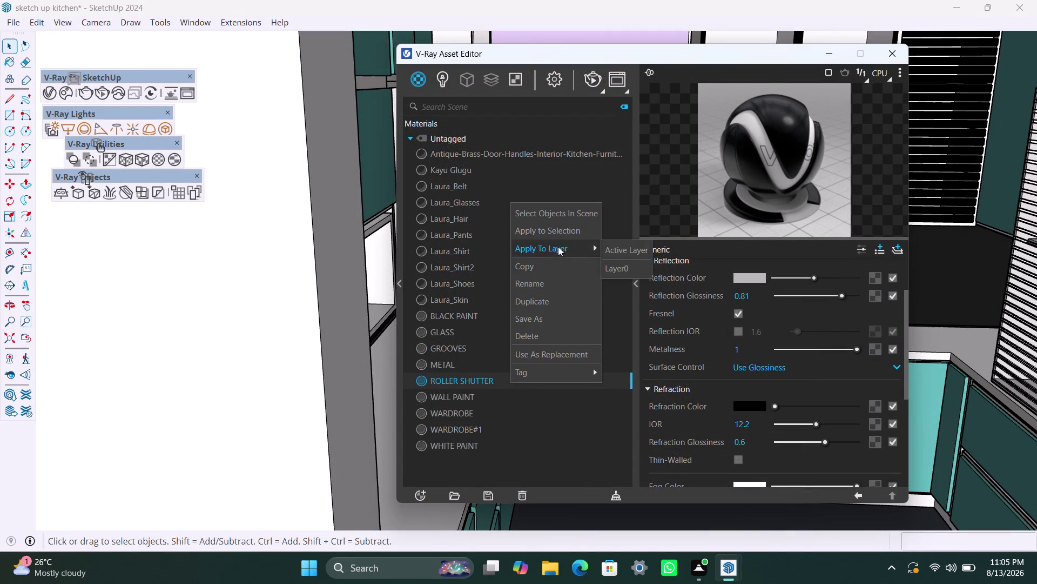
click(557, 238)
click(824, 56)
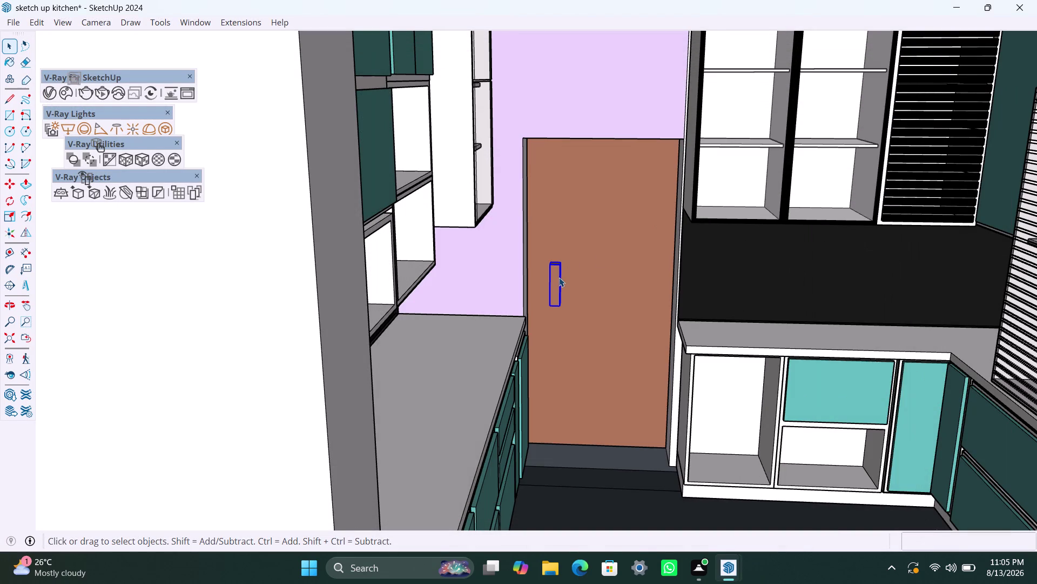
triple_click(560, 277)
right_click(558, 277)
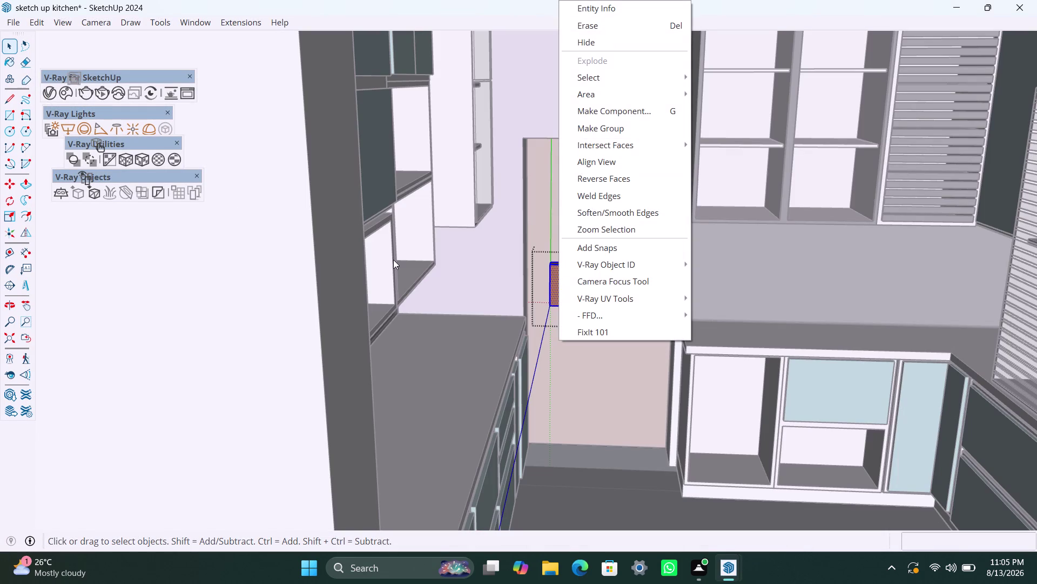
click(57, 95)
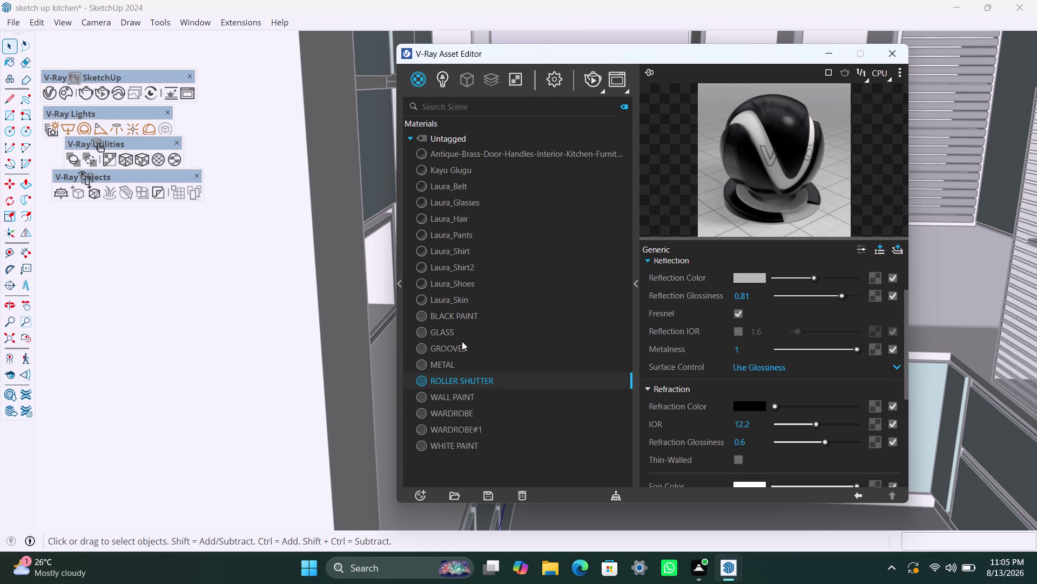
right_click(476, 385)
click(510, 240)
click(821, 54)
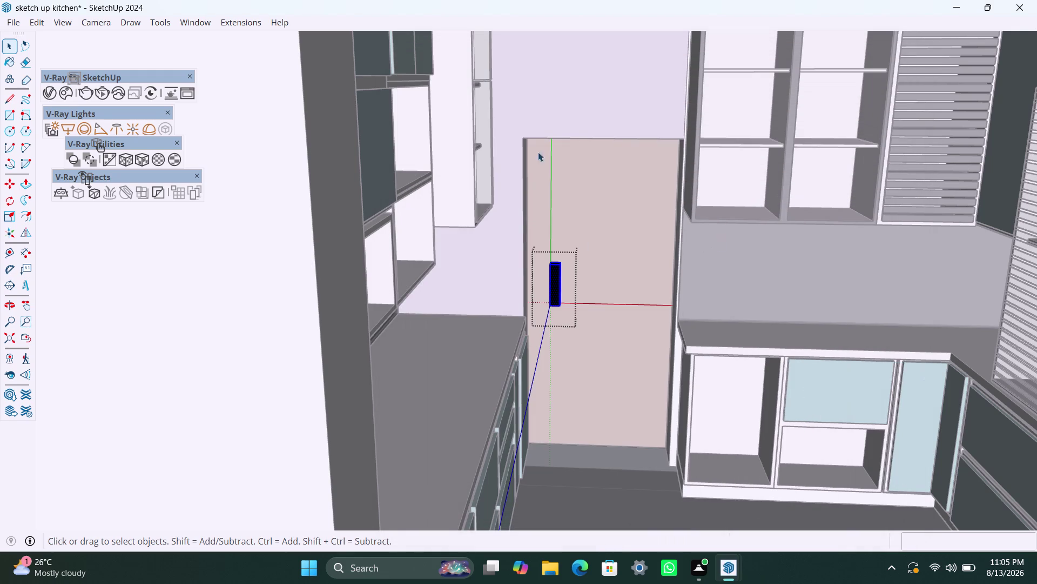
Re-render the door in V-Ray, then stop the render and close the Frame Buffer.
click(106, 91)
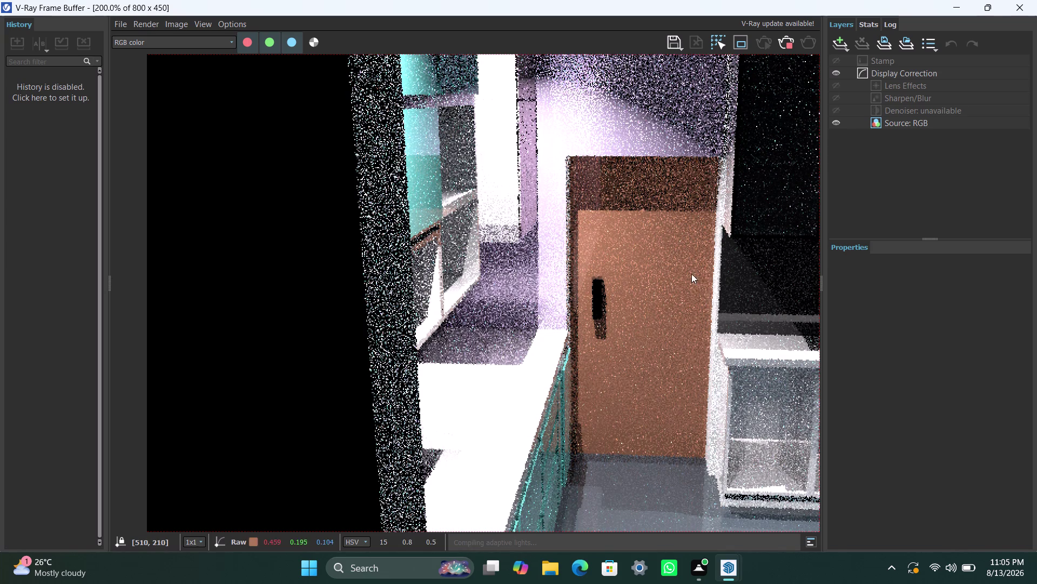
scroll(down, 3)
scroll(up, 3)
scroll(up, 3)
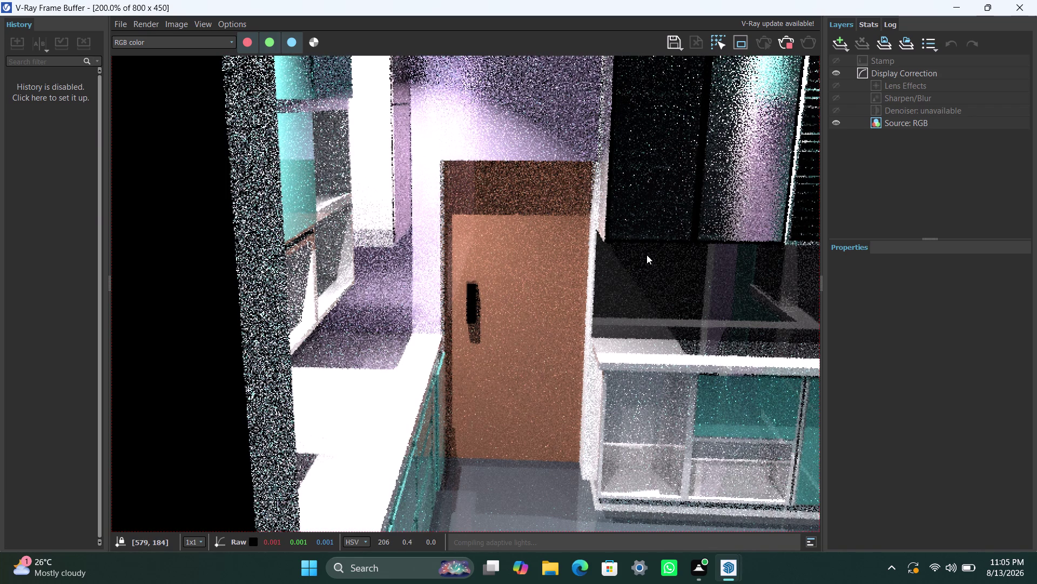
click(786, 46)
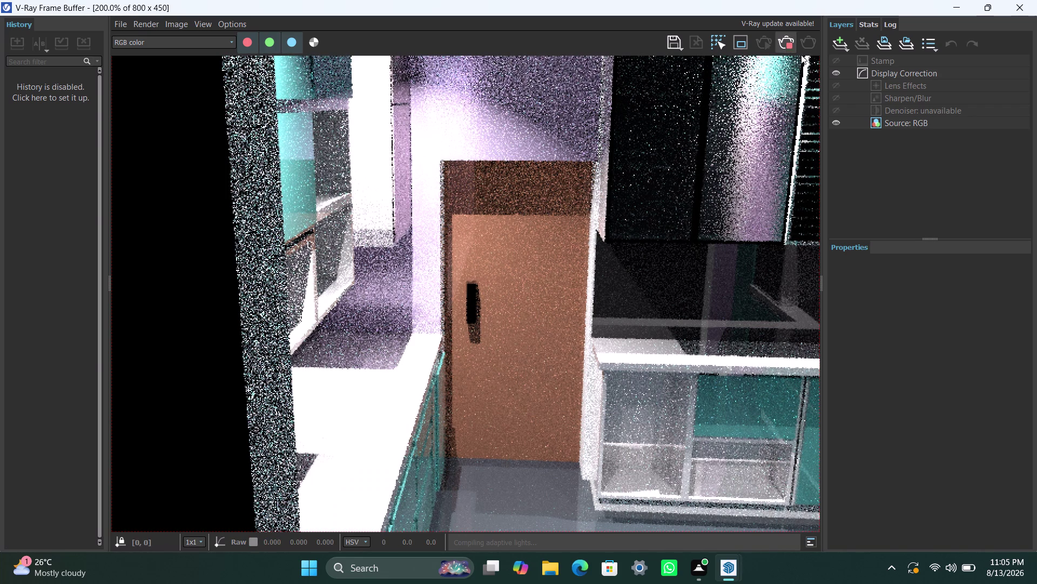
click(964, 3)
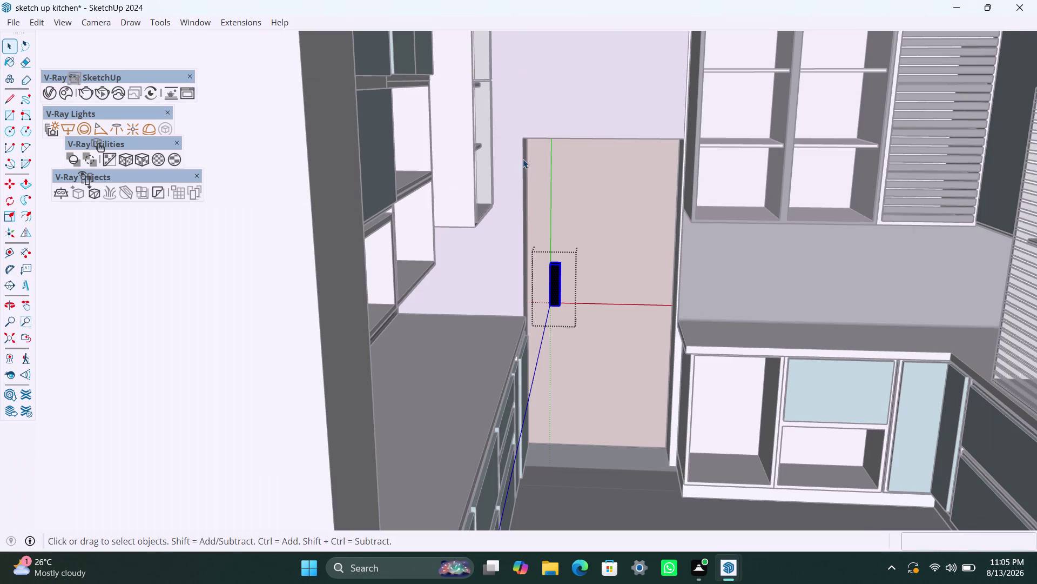
Draw a rectangle covering the lilac side wall beside the door and make it a group.
click(526, 150)
scroll(down, 3)
scroll(down, 3)
middle_drag(570, 262, 474, 296)
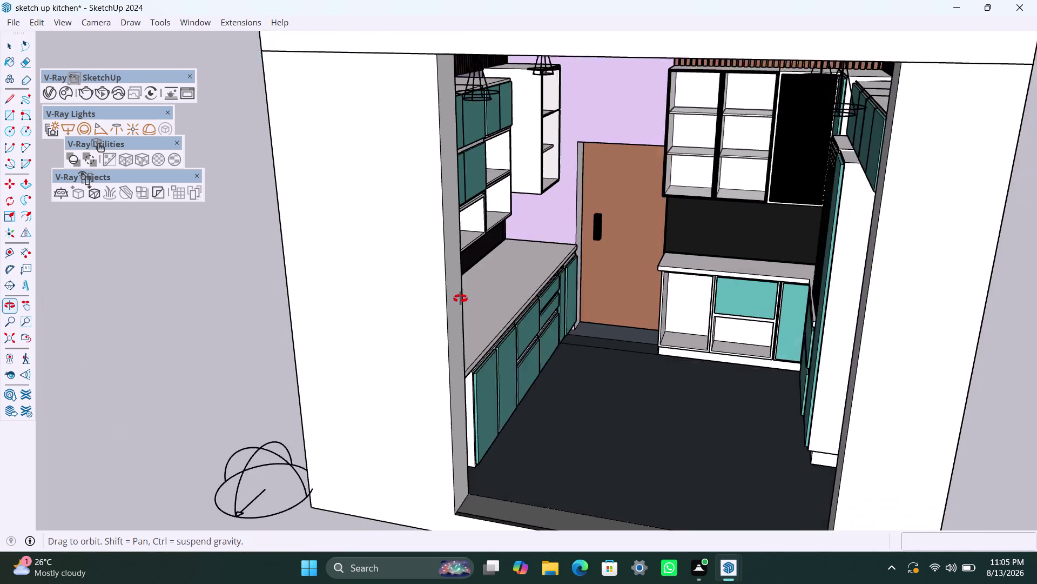
middle_drag(474, 296, 446, 301)
scroll(up, 3)
middle_drag(562, 220, 558, 142)
scroll(up, 3)
middle_drag(560, 238, 561, 205)
scroll(up, 3)
scroll(up, 3)
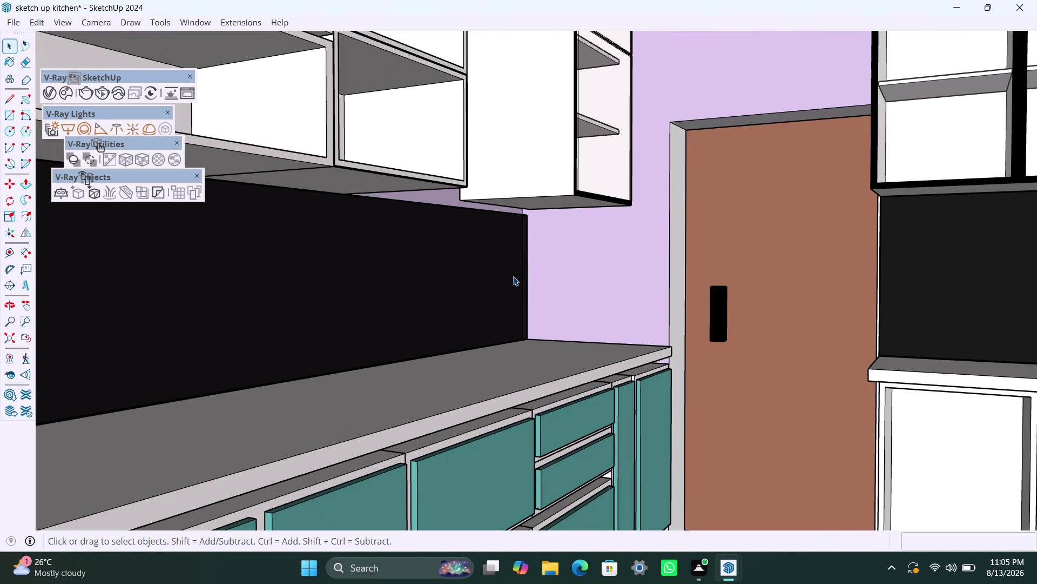
scroll(up, 3)
scroll(up, 3)
scroll(up, 3)
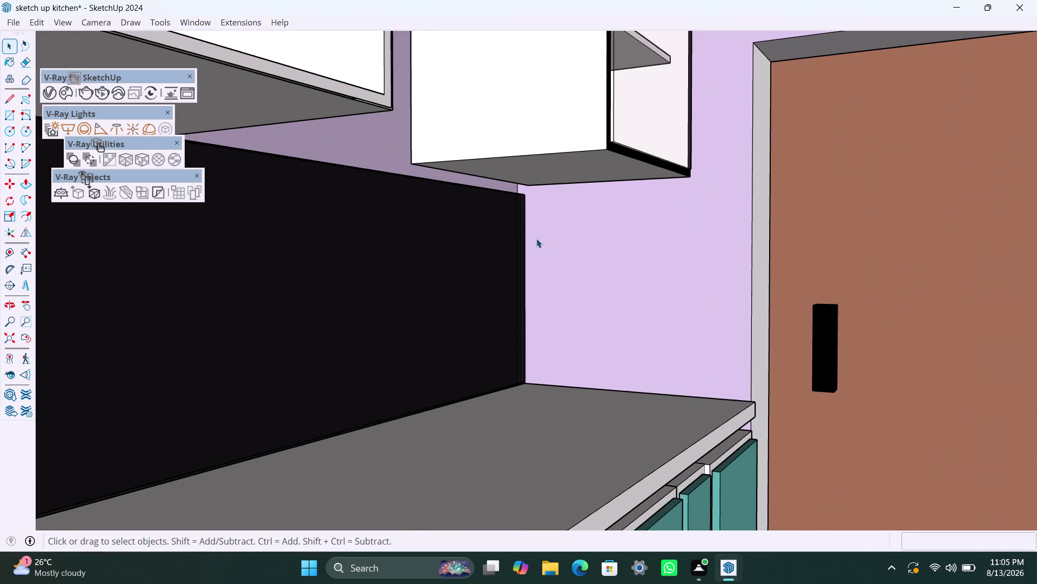
scroll(up, 3)
scroll(up, 3)
scroll(up, 3)
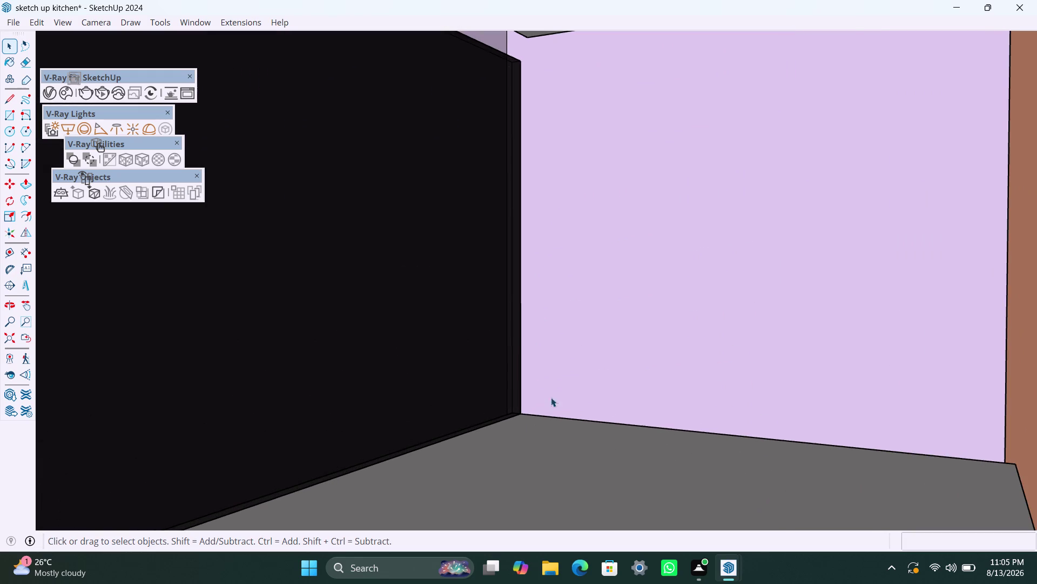
scroll(down, 3)
click(544, 296)
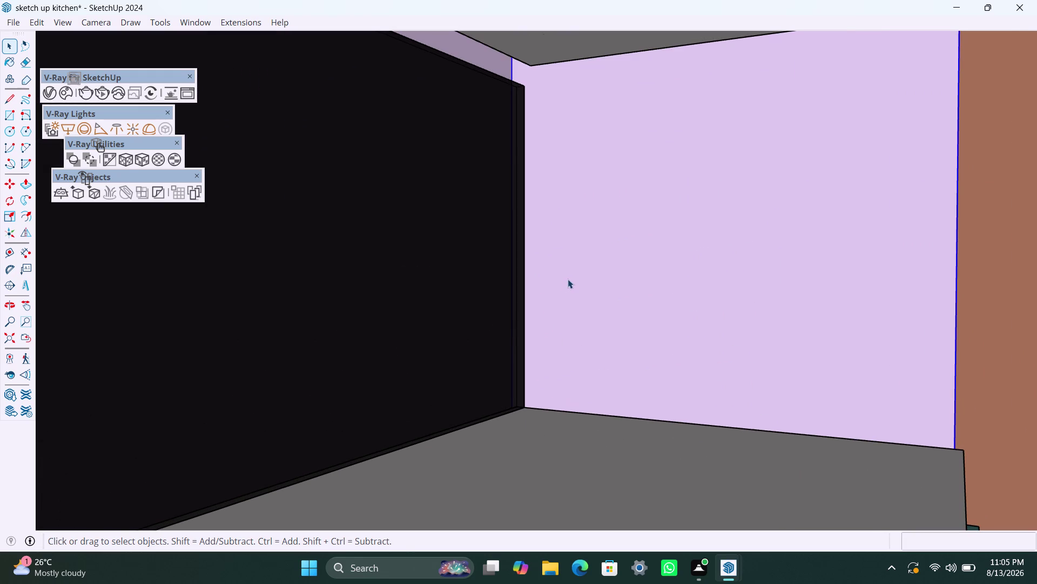
key(r)
click(526, 90)
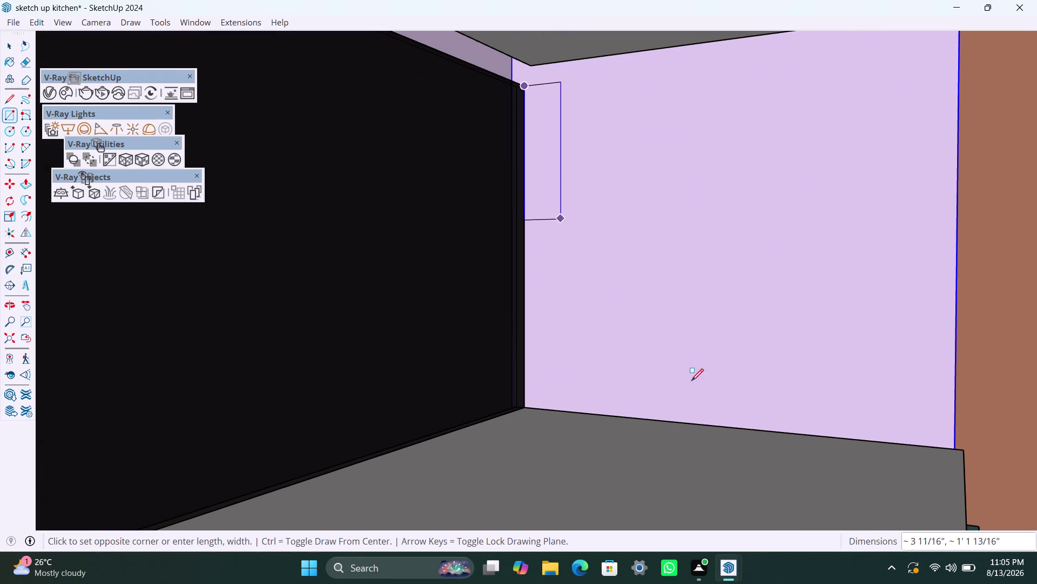
click(954, 446)
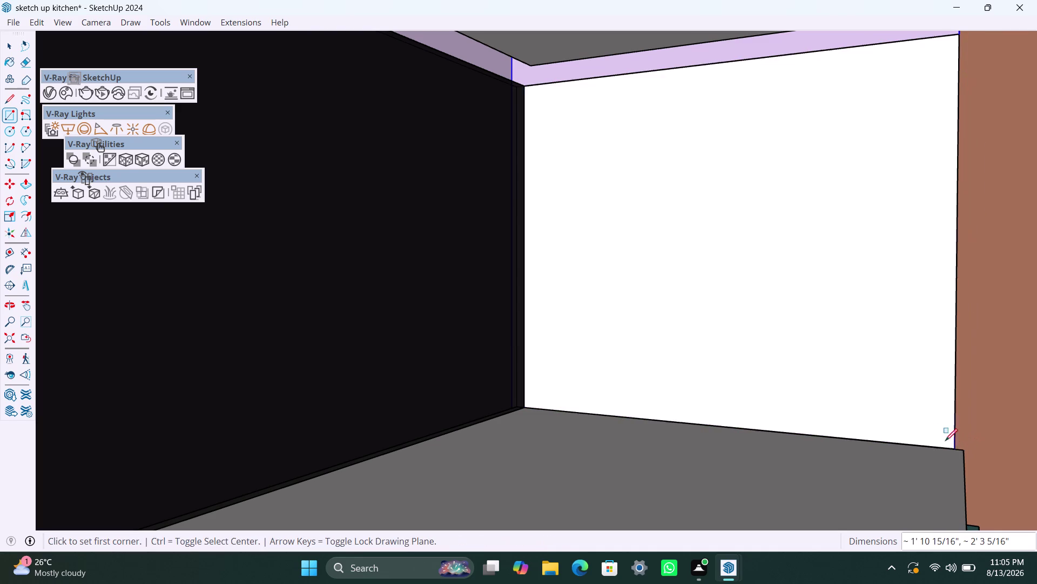
key(space)
double_click(838, 348)
right_click(838, 348)
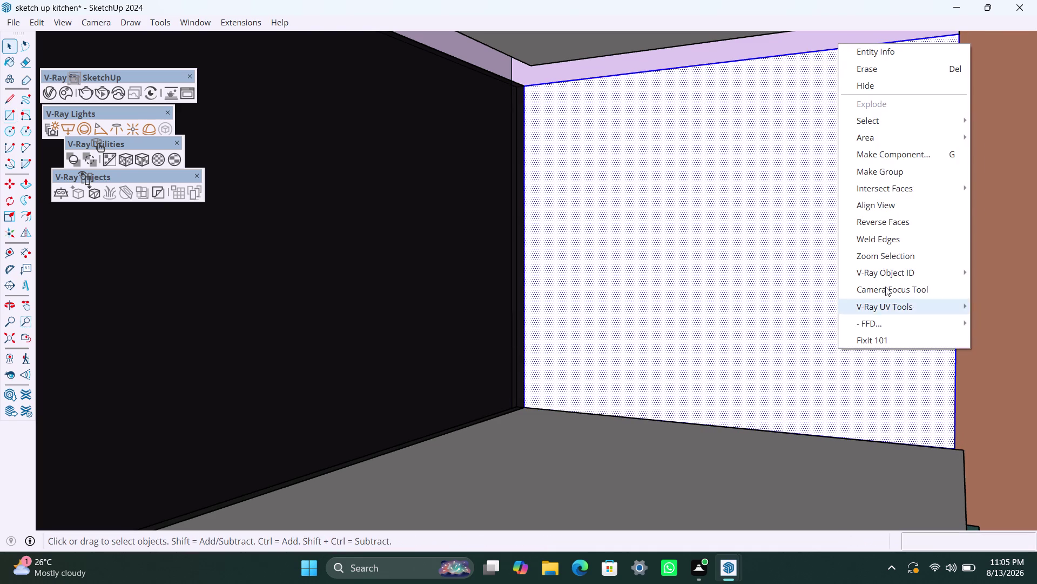
click(909, 171)
Push/Pull the grouped panel face out 2 inches to give it thickness.
double_click(801, 201)
click(801, 201)
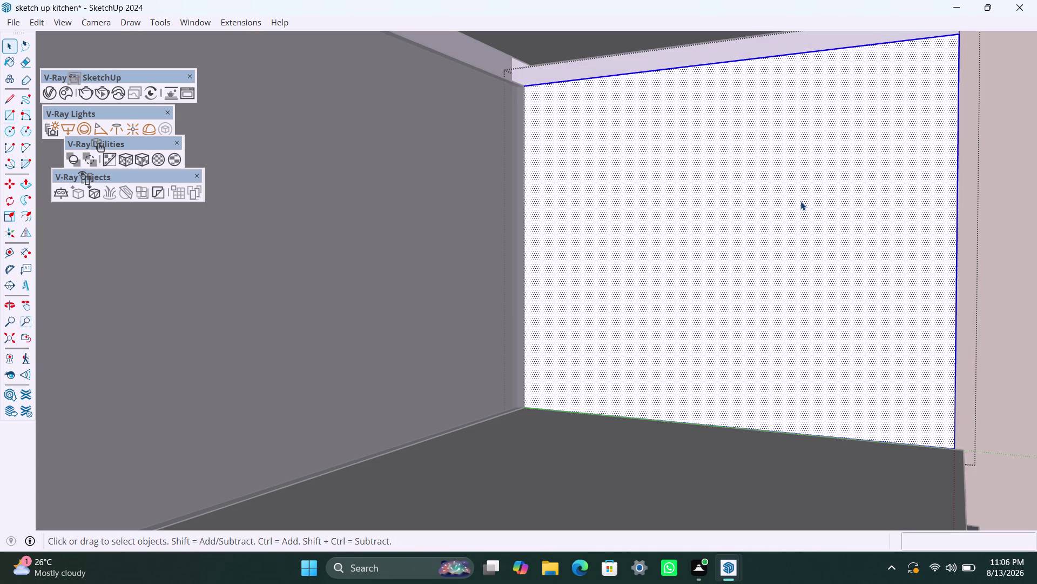
key(p)
click(800, 202)
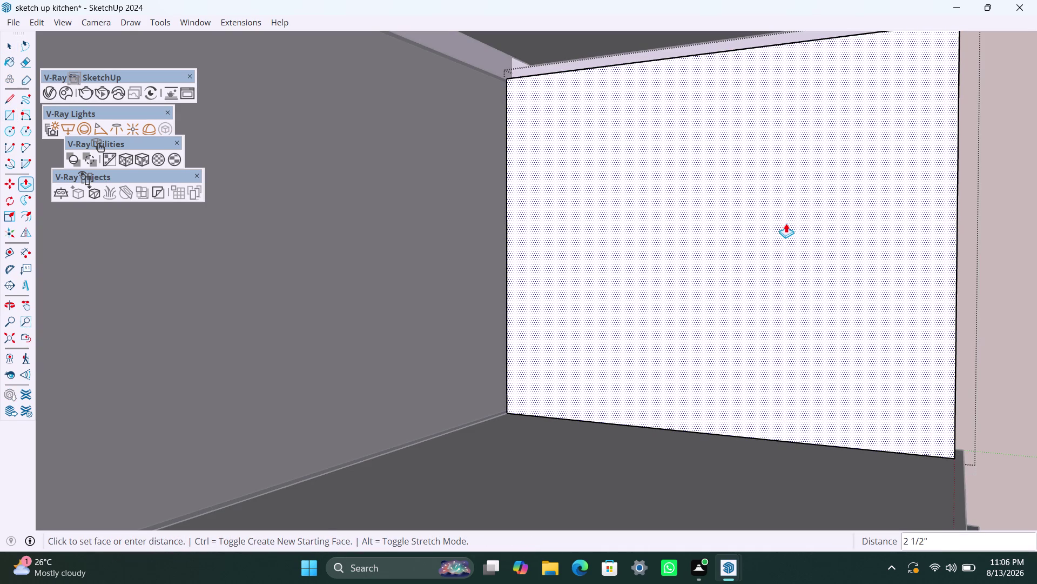
text(2")
key(Return)
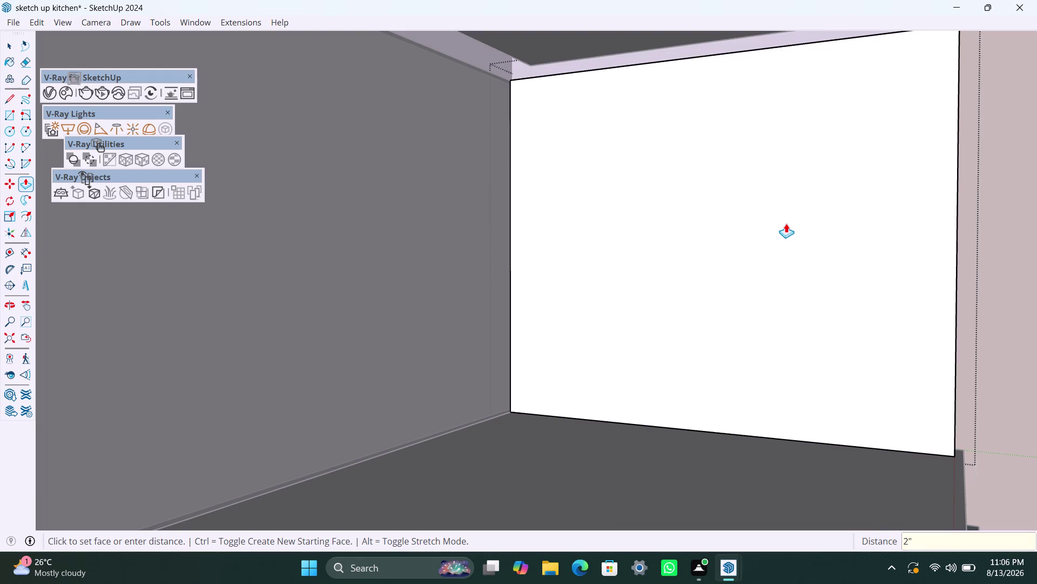
key(space)
Extend the panel's side face by 1 inch with Push/Pull.
click(755, 469)
scroll(down, 3)
scroll(down, 3)
middle_drag(801, 391, 697, 422)
scroll(up, 3)
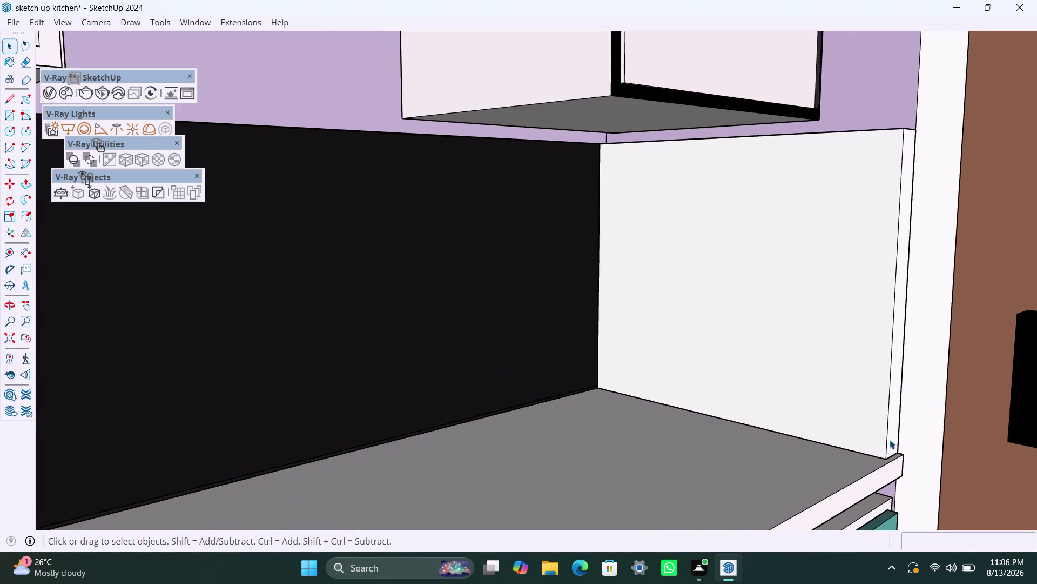
scroll(up, 3)
click(857, 399)
triple_click(849, 386)
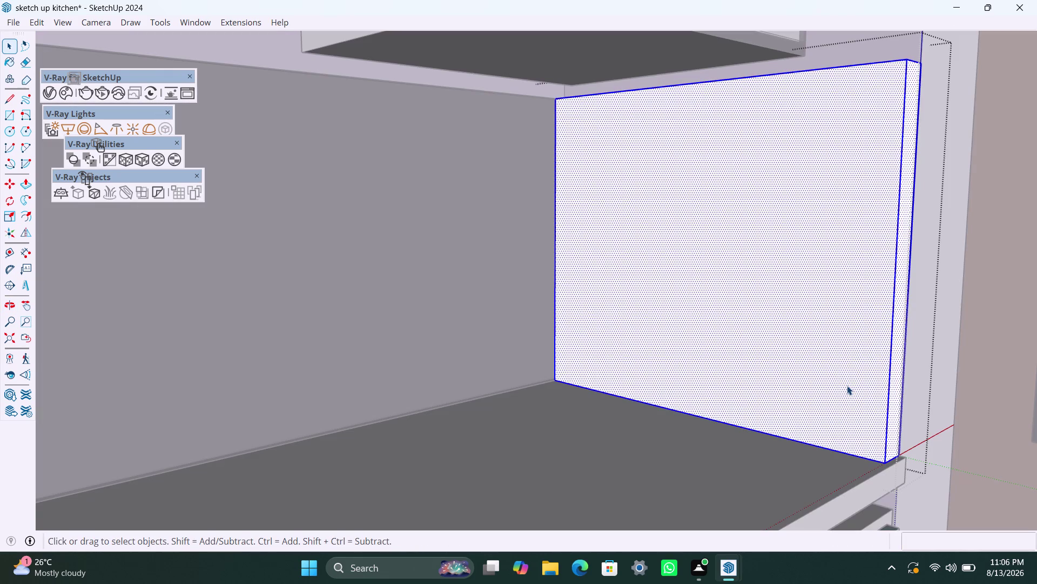
key(p)
click(847, 384)
text(1)
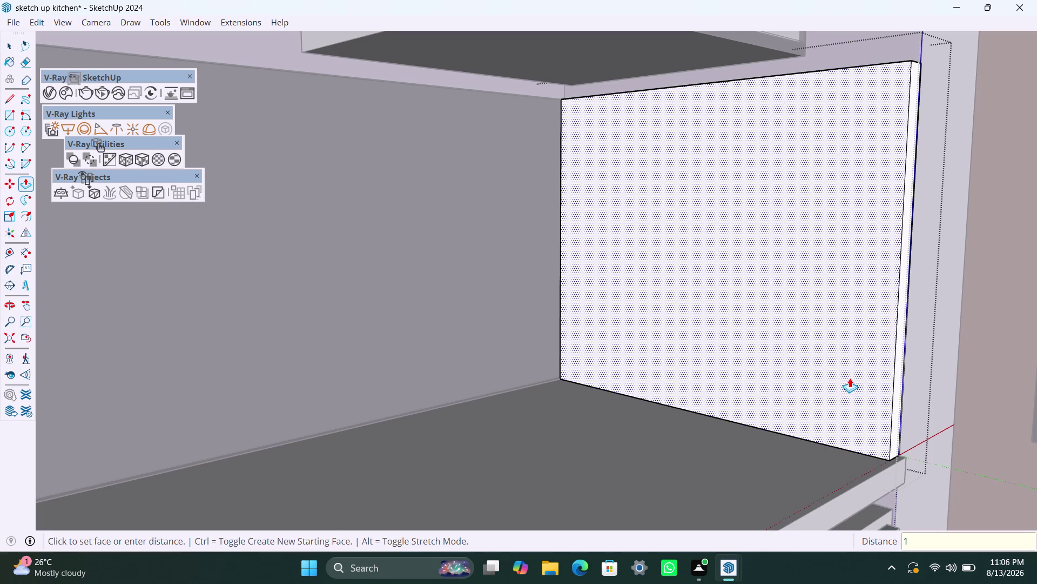
text(")
key(Return)
key(space)
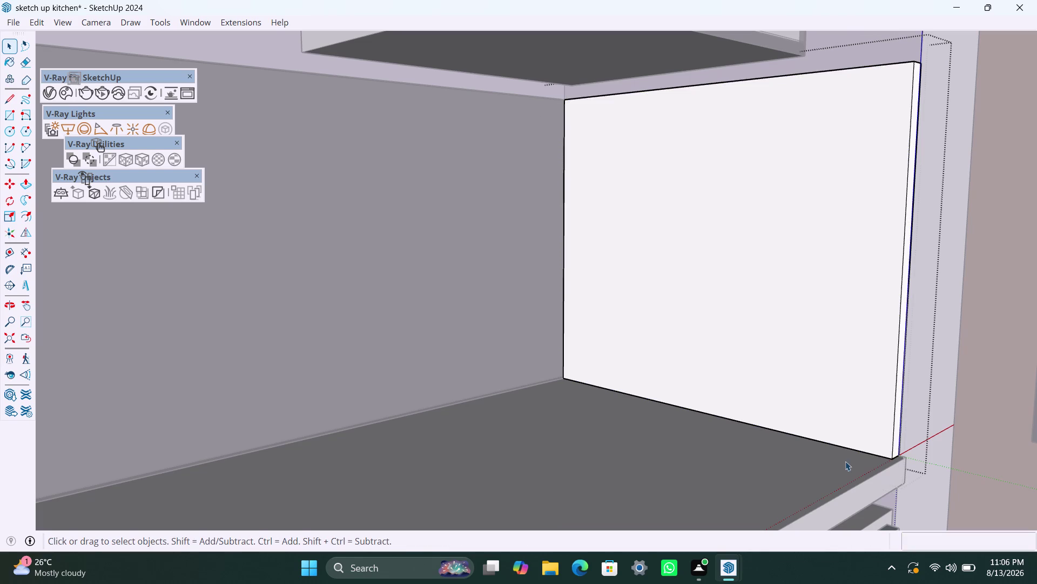
click(844, 461)
Push/Pull the panel's narrow edge to a new position.
scroll(up, 3)
scroll(up, 3)
click(896, 446)
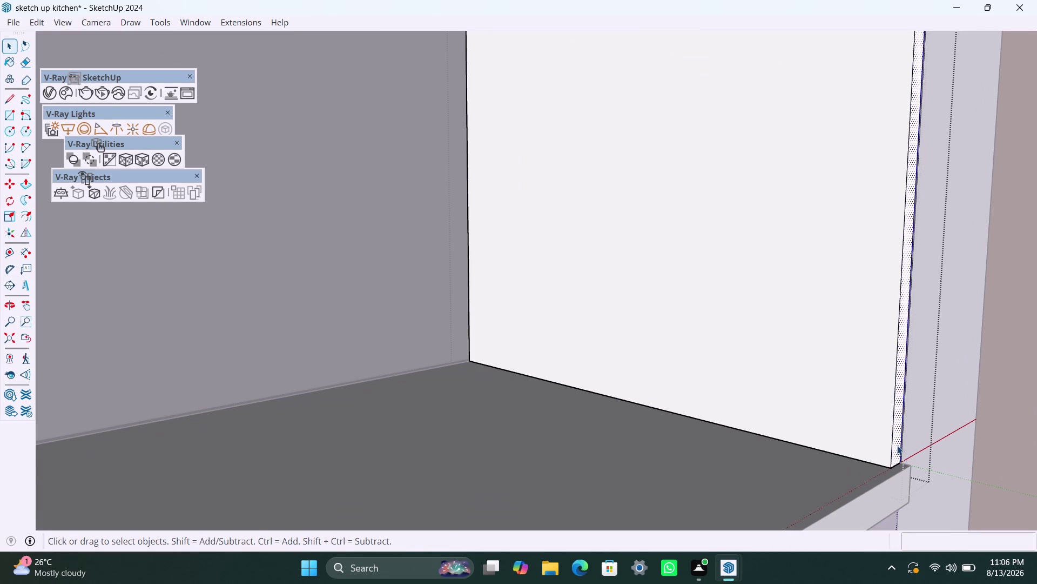
key(p)
click(897, 445)
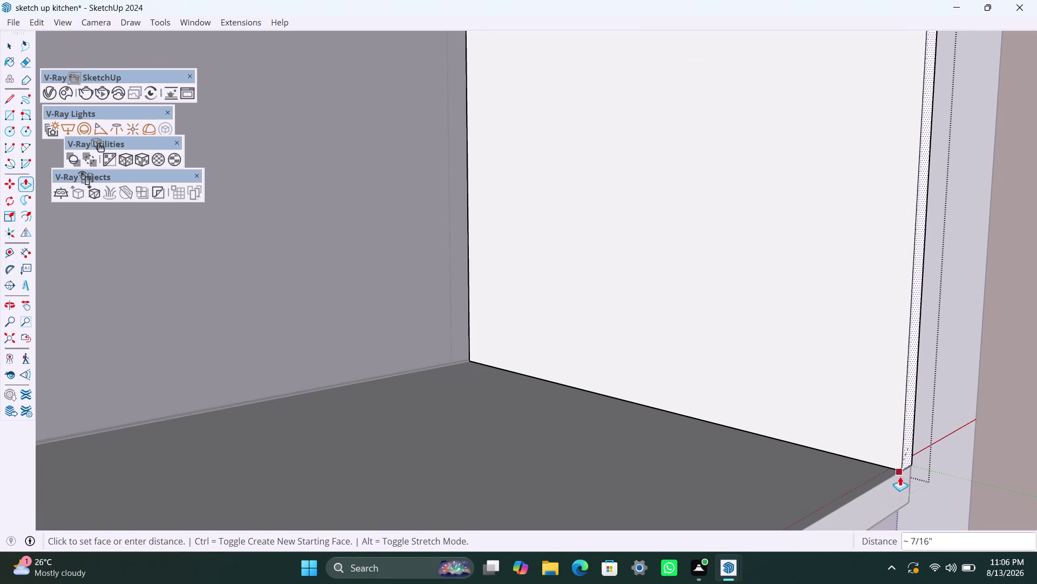
click(900, 477)
key(space)
click(938, 405)
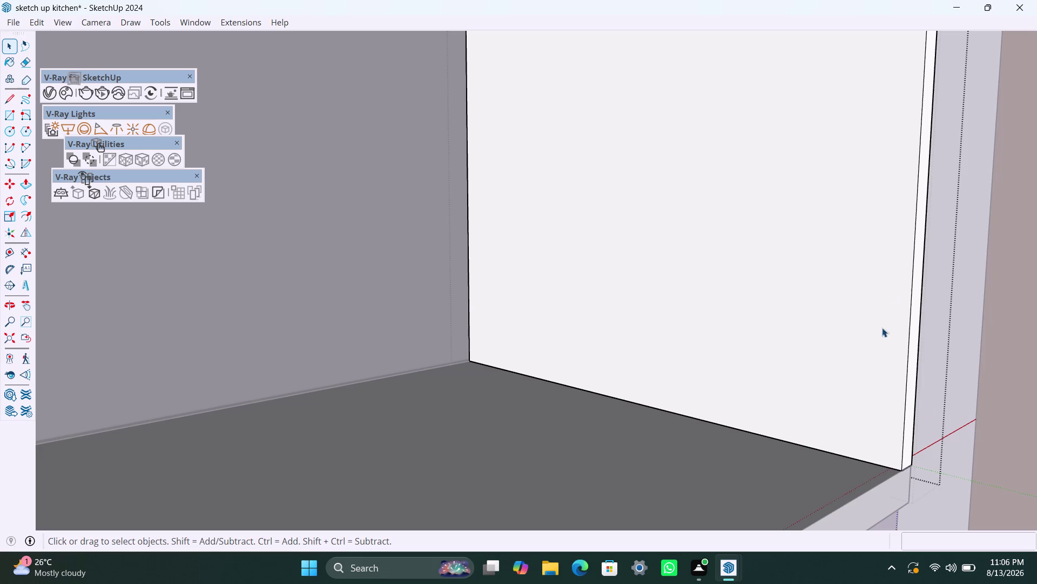
Pull the panel's narrow front face outward to a new position.
scroll(down, 3)
scroll(down, 3)
click(903, 95)
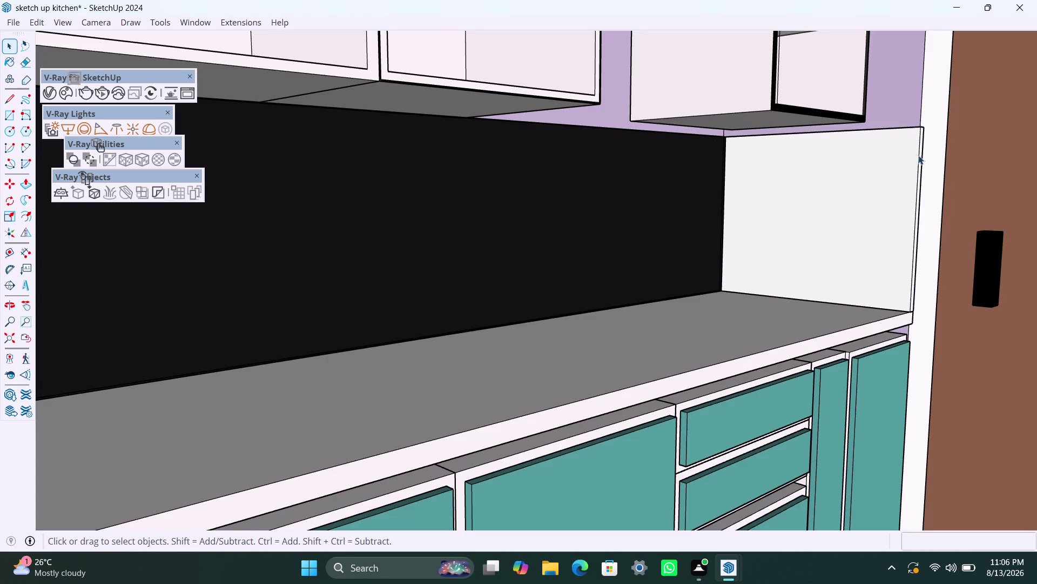
scroll(up, 3)
scroll(down, 3)
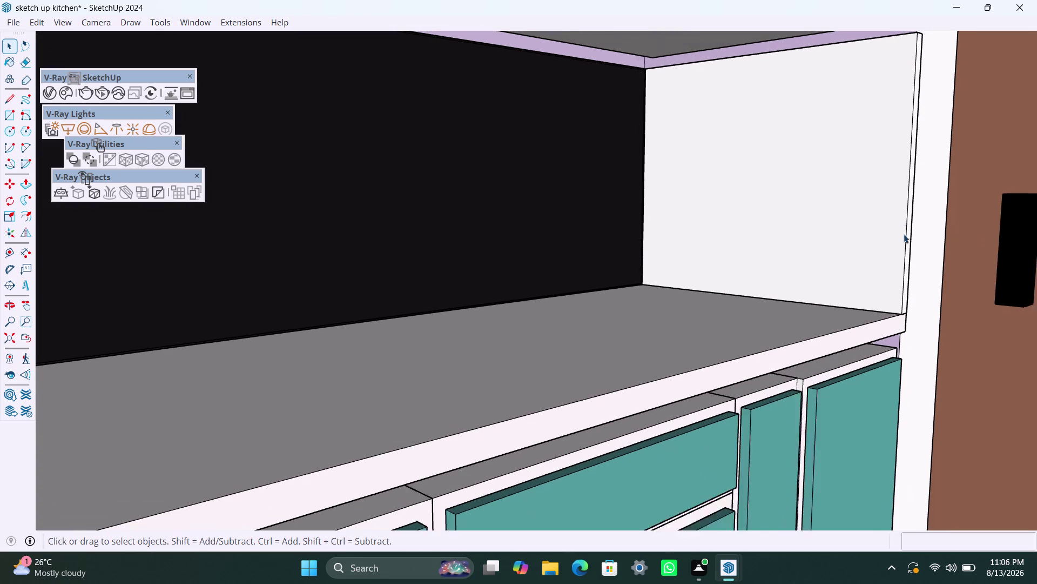
scroll(down, 3)
middle_drag(905, 236, 816, 337)
scroll(up, 3)
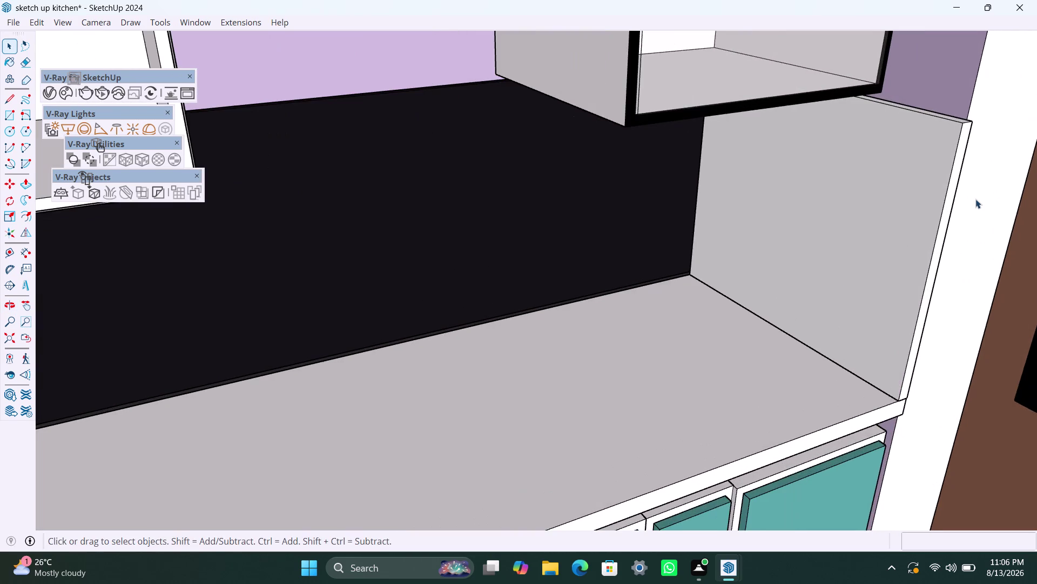
middle_drag(976, 198, 849, 218)
scroll(up, 3)
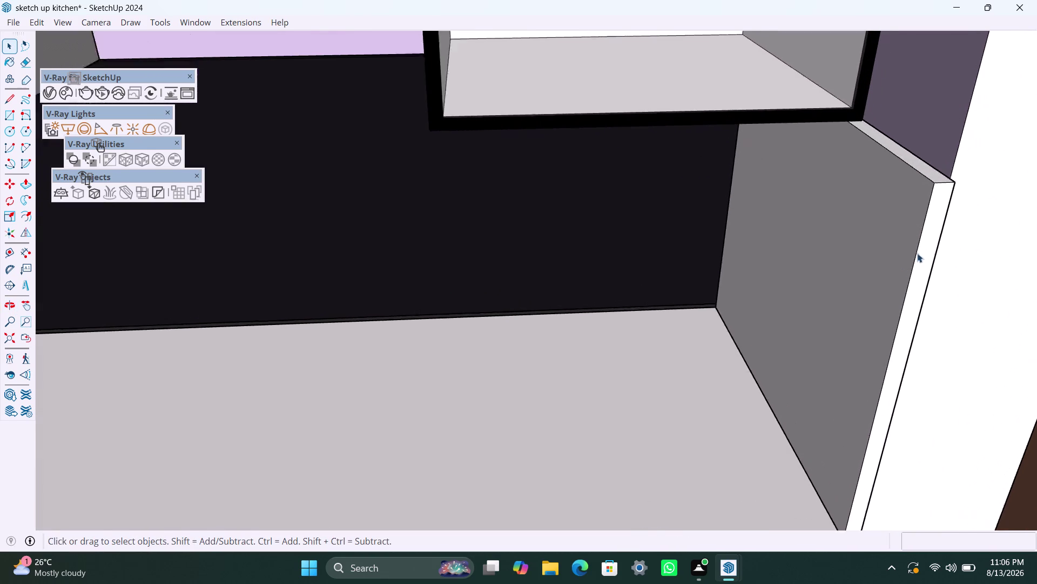
click(935, 230)
triple_click(933, 229)
click(934, 227)
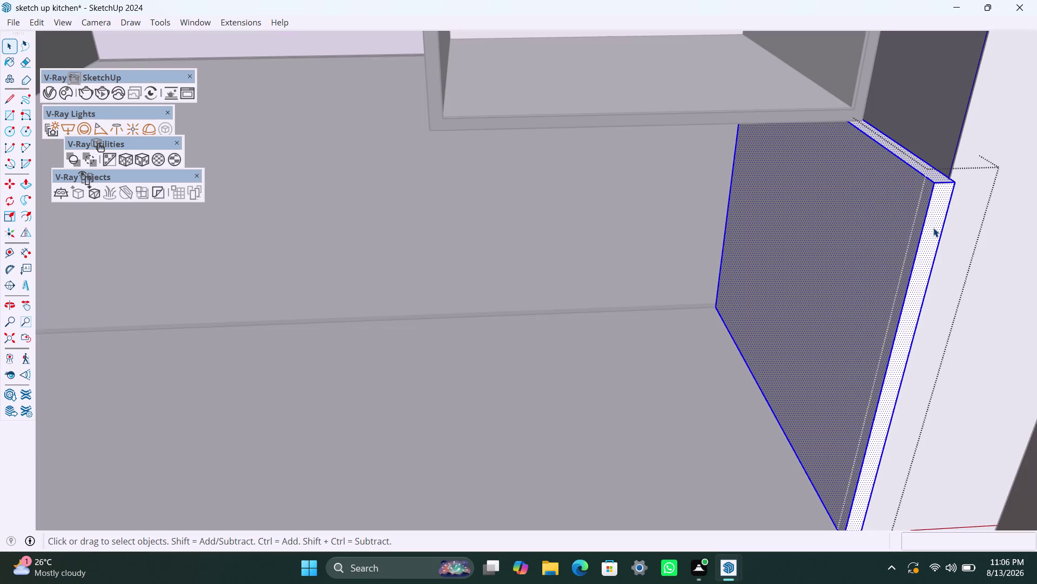
key(p)
click(934, 227)
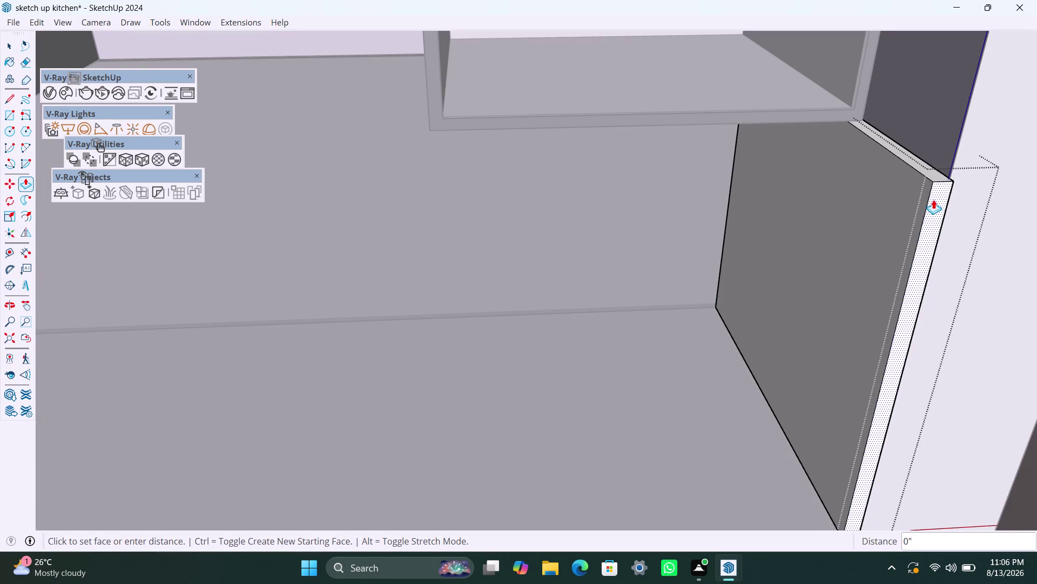
click(963, 137)
key(space)
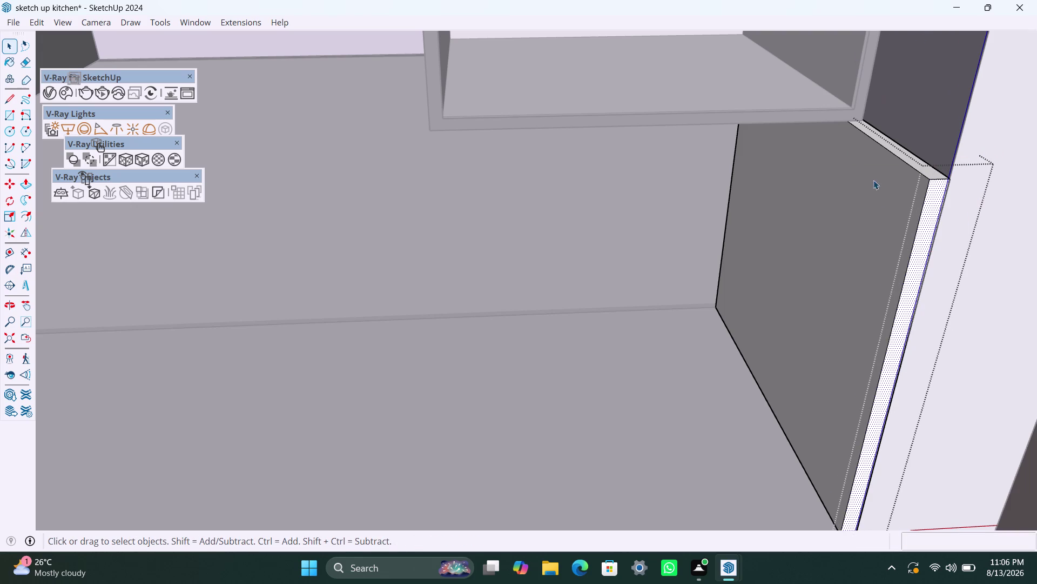
scroll(down, 3)
scroll(down, 3)
scroll(down, 3)
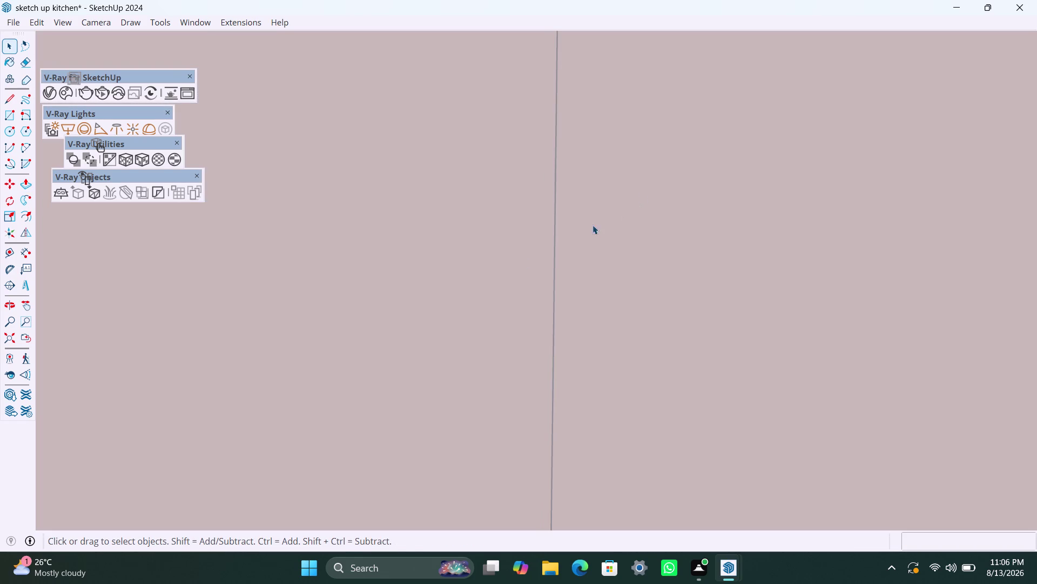
Leave panel editing and orbit out around the outside of the kitchen.
click(12, 336)
scroll(up, 3)
middle_drag(783, 273, 496, 310)
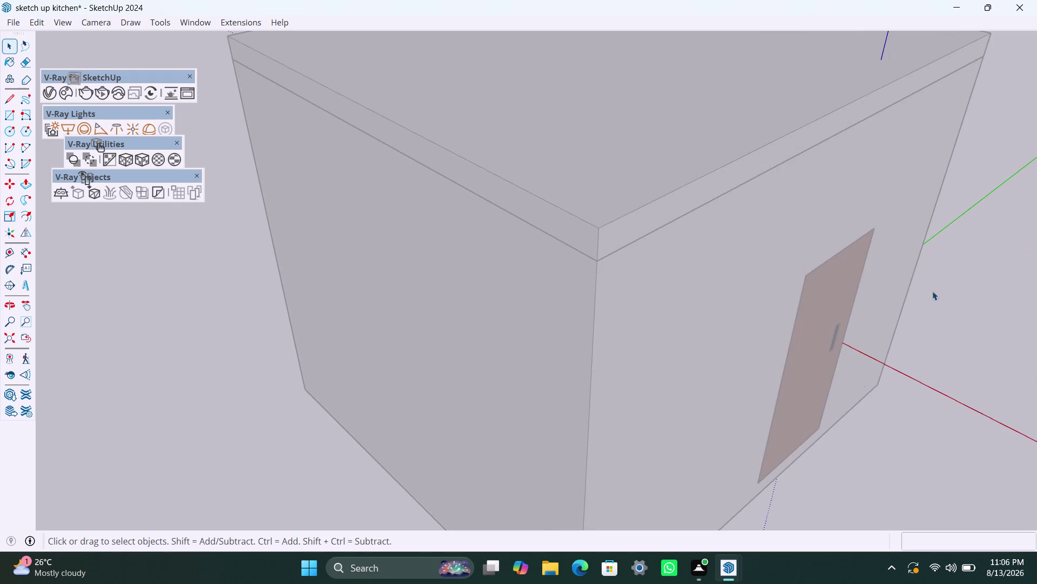
click(957, 200)
scroll(down, 3)
middle_click(490, 381)
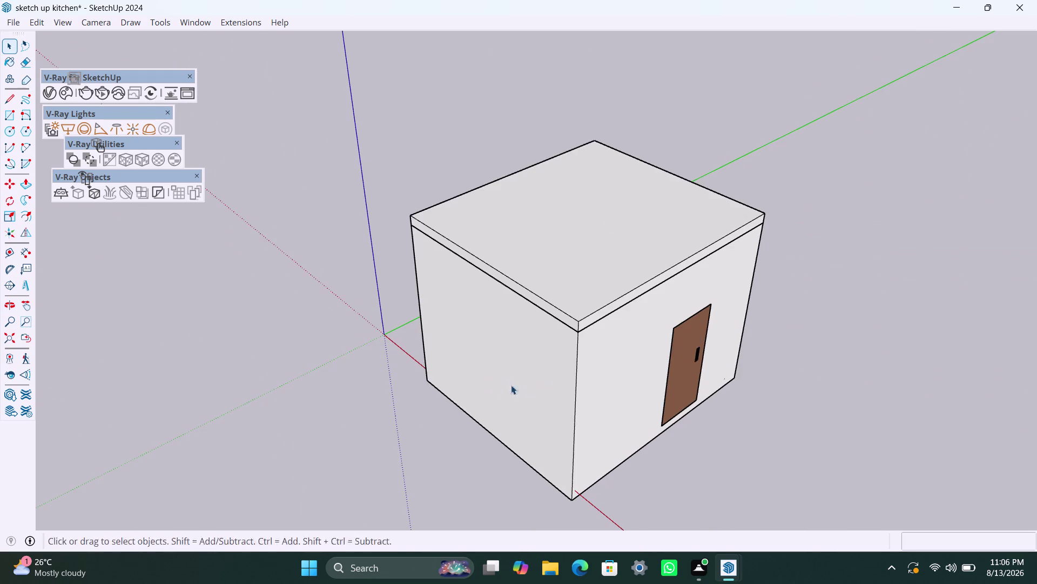
middle_drag(543, 387, 616, 389)
middle_drag(576, 389, 929, 300)
Line up a straight view into the kitchen interior and select the white side panel.
scroll(down, 3)
middle_drag(425, 407, 577, 413)
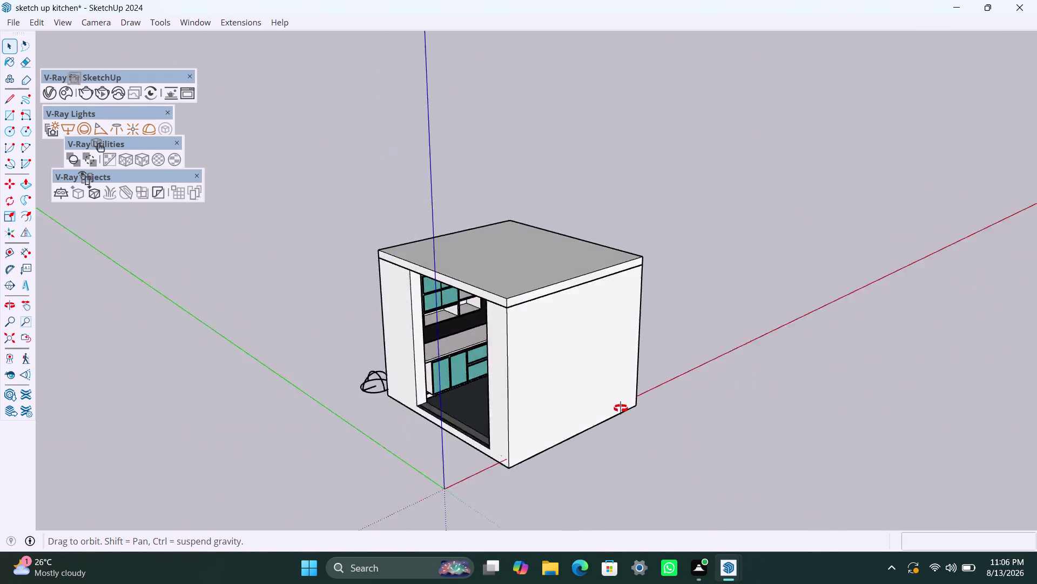
middle_drag(578, 413, 808, 348)
scroll(up, 3)
scroll(up, 3)
middle_drag(570, 372, 477, 390)
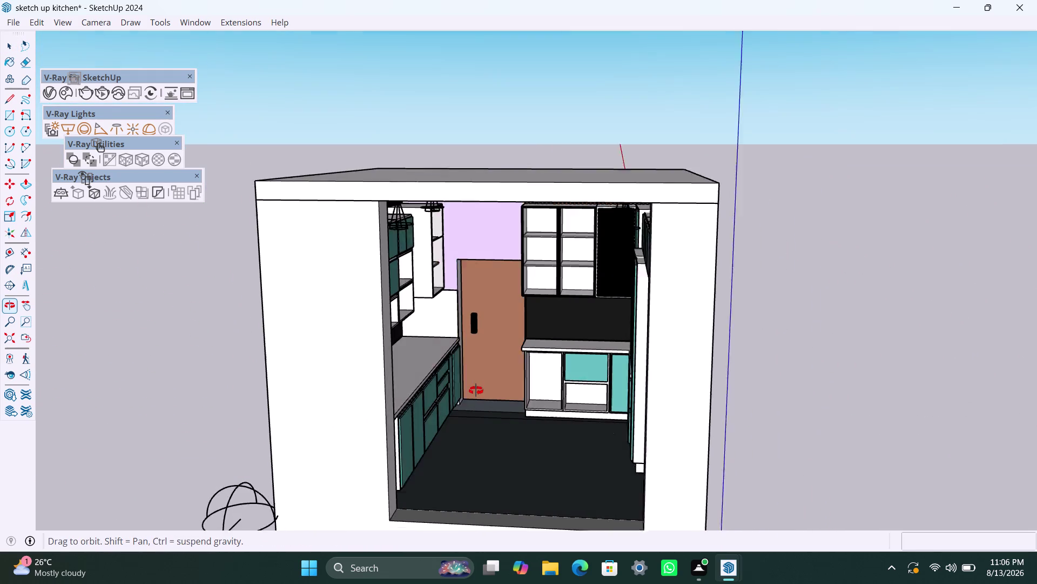
middle_drag(477, 390, 476, 390)
scroll(up, 3)
click(436, 308)
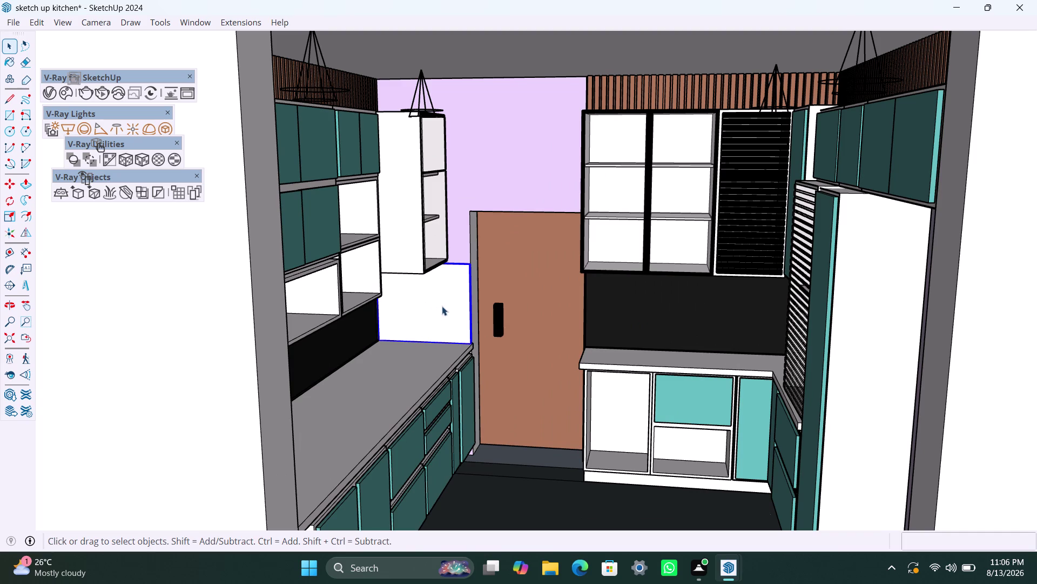
click(55, 97)
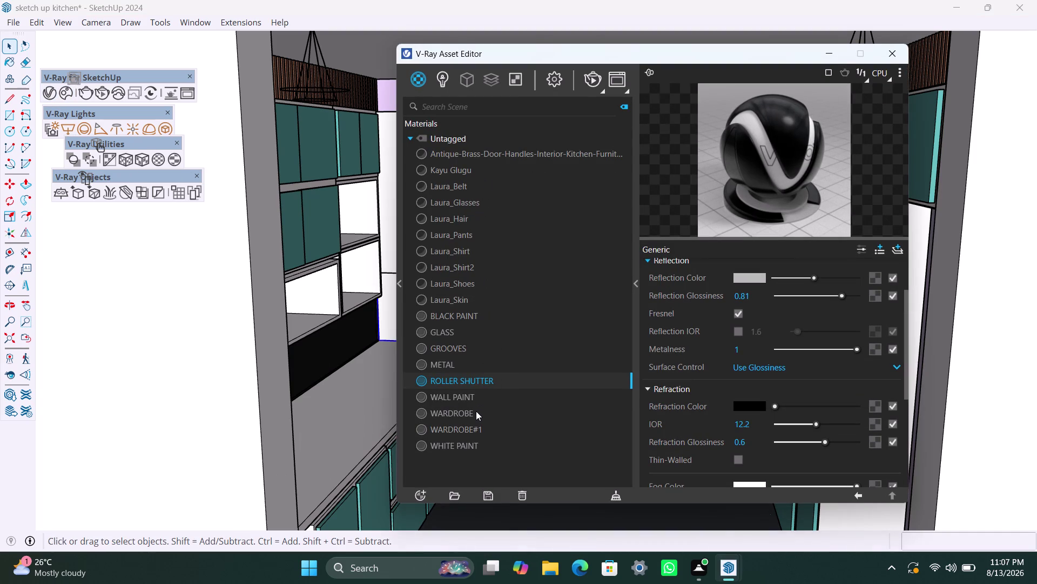
Apply the BLACK PAINT material to the side panel and close the V-Ray Asset Editor.
click(457, 313)
right_click(458, 315)
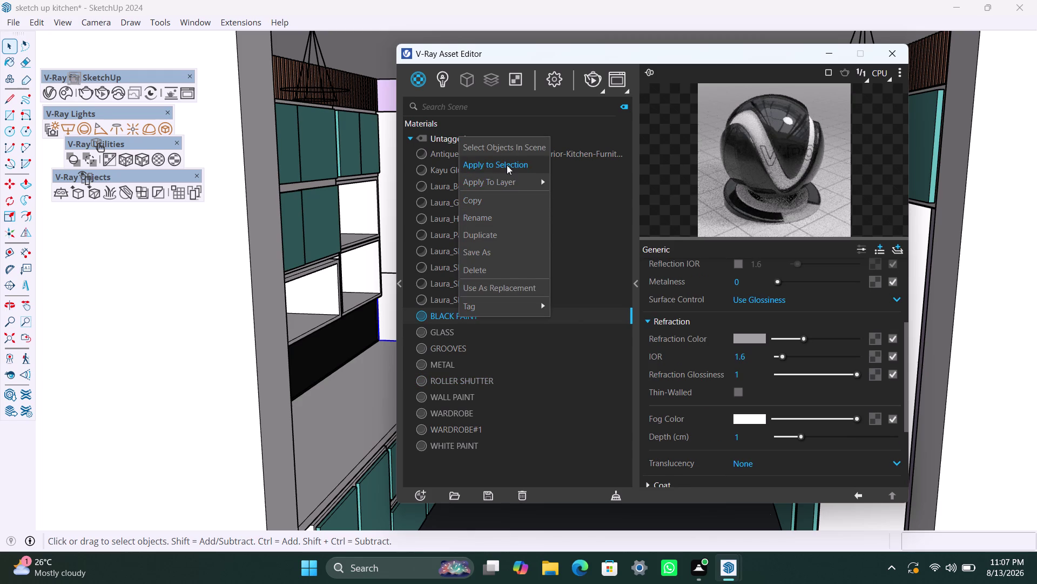
click(506, 164)
click(836, 49)
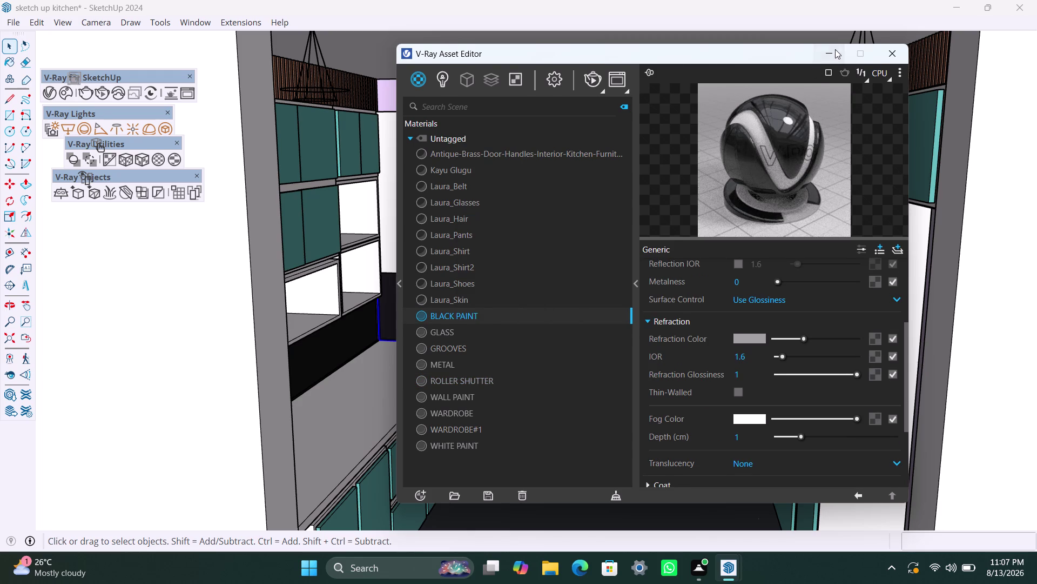
scroll(down, 3)
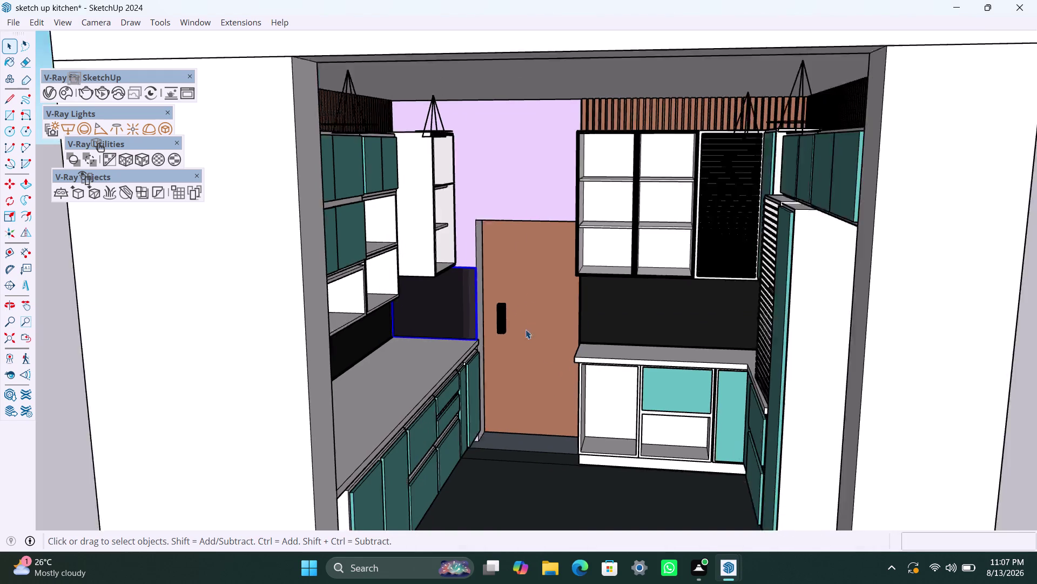
Clear the selection and orbit to an angled outside view of the whole kitchen room.
scroll(down, 3)
click(618, 92)
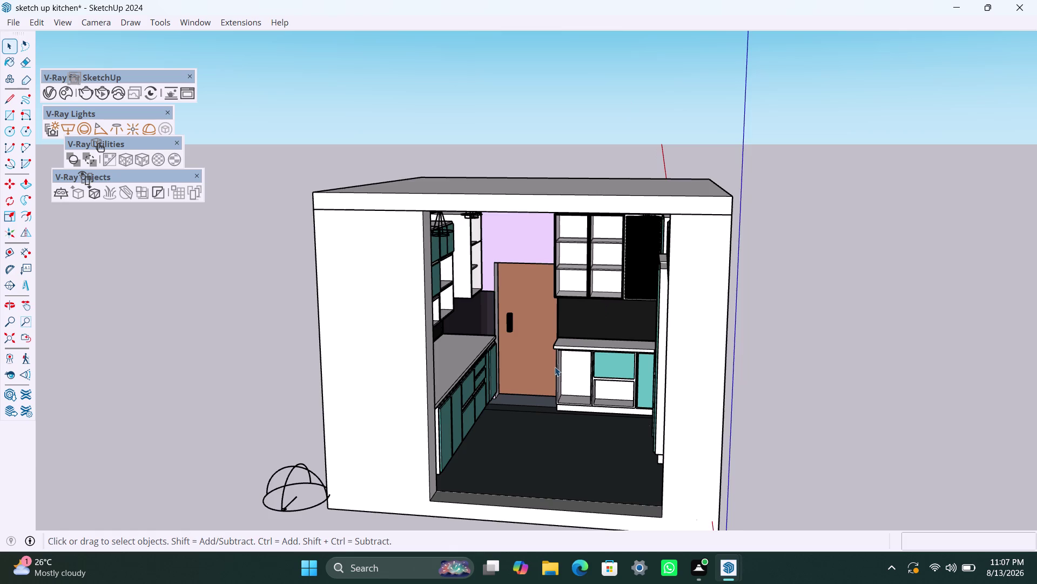
scroll(up, 3)
scroll(down, 3)
scroll(up, 3)
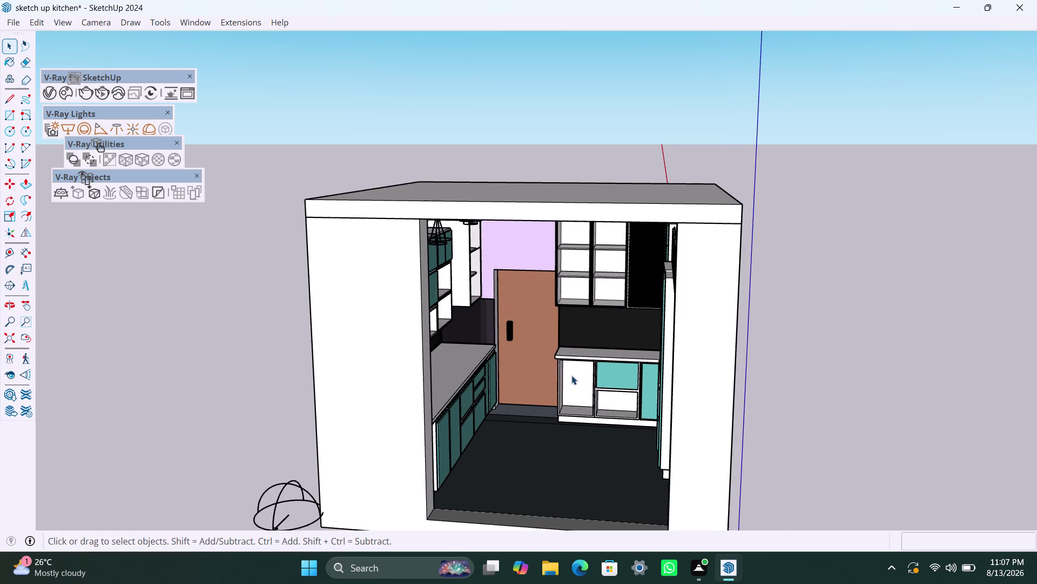
scroll(up, 3)
middle_drag(578, 404, 596, 348)
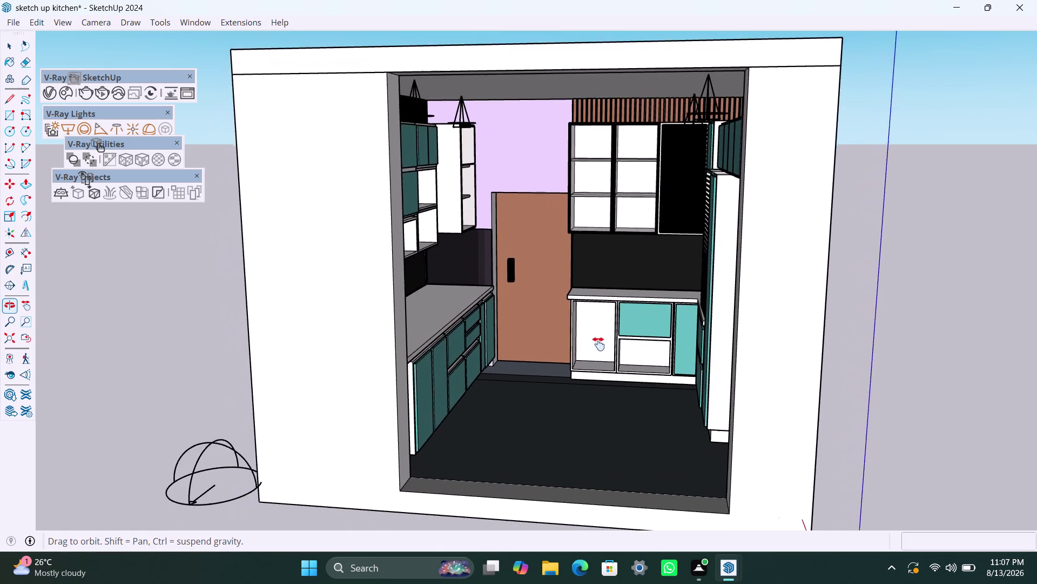
middle_drag(597, 347, 602, 329)
scroll(up, 3)
middle_drag(614, 390, 653, 399)
scroll(down, 3)
middle_drag(650, 329, 598, 365)
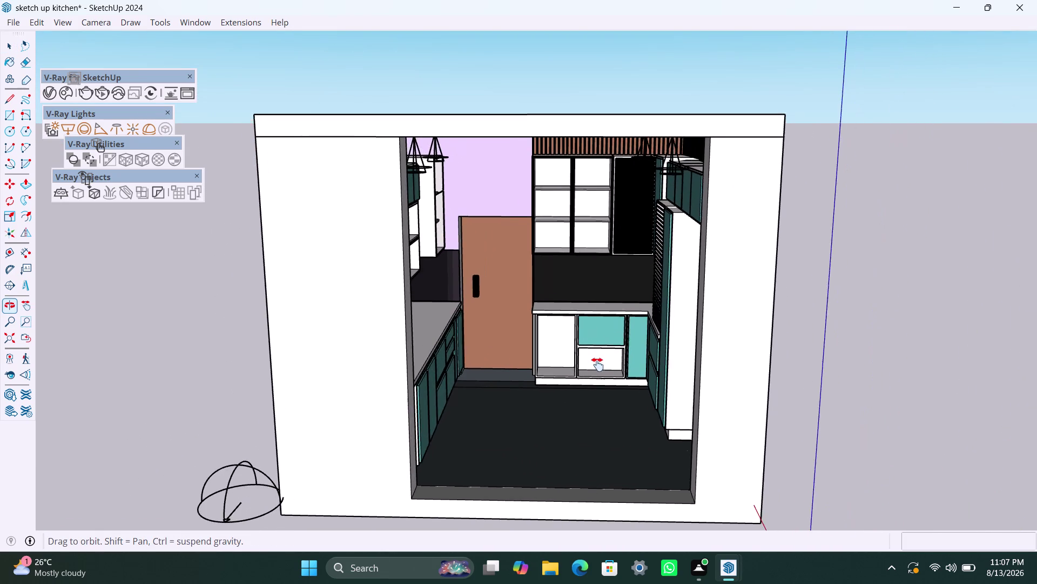
middle_drag(598, 364, 604, 364)
scroll(up, 3)
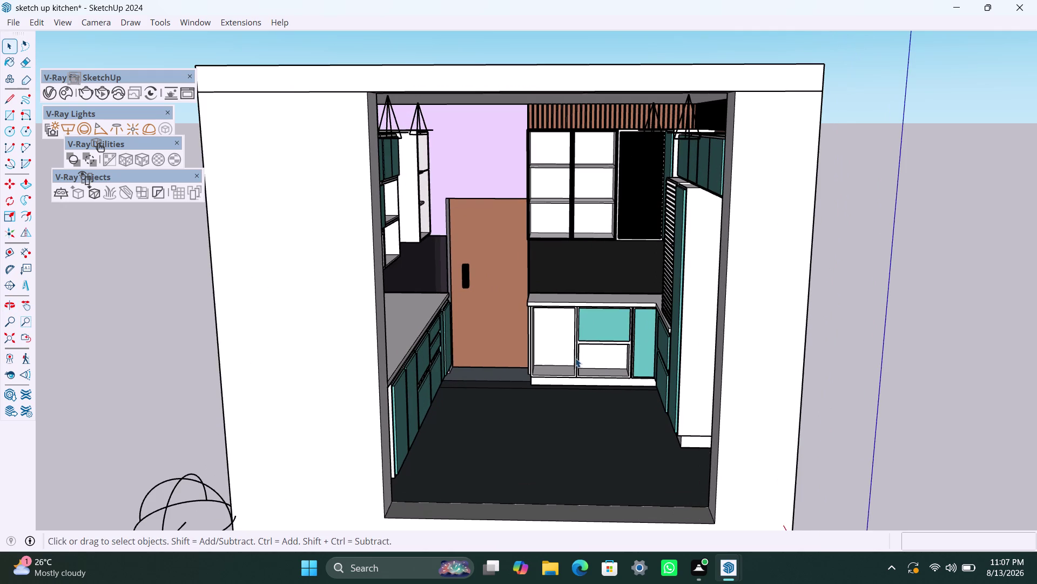
middle_drag(574, 351, 535, 318)
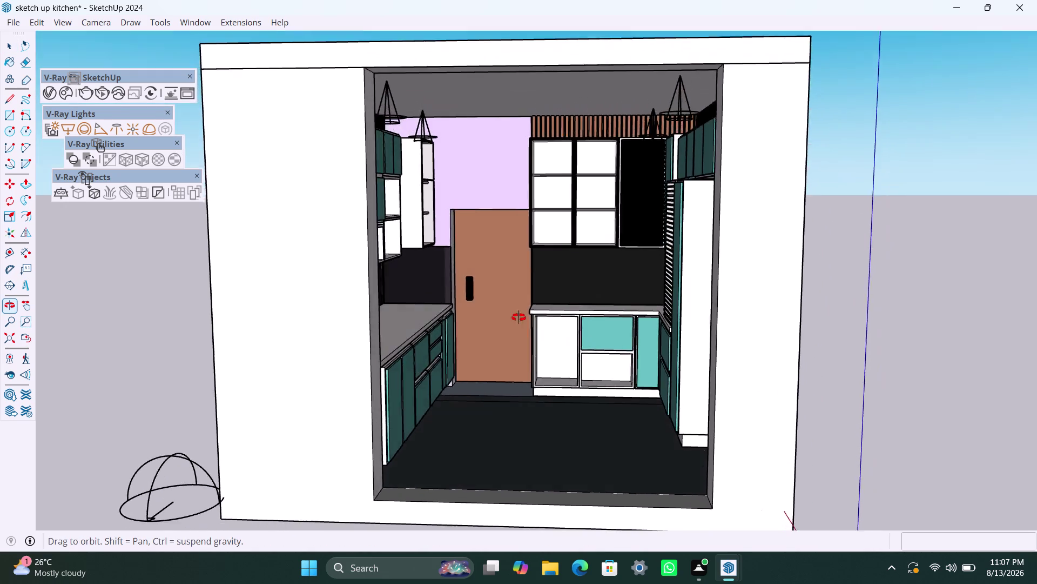
middle_drag(535, 318, 458, 317)
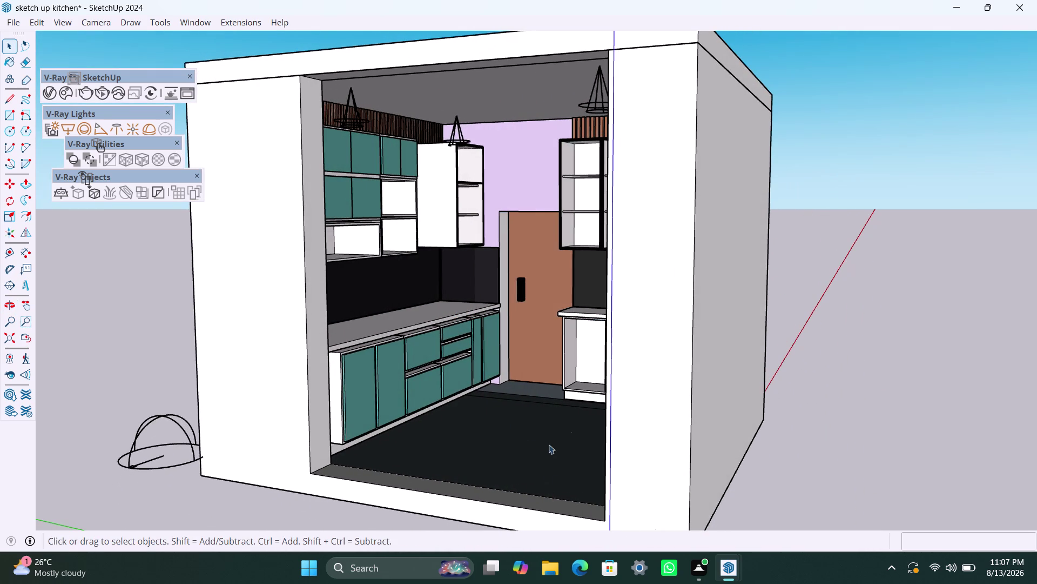
middle_click(549, 443)
scroll(down, 3)
middle_drag(547, 423, 547, 422)
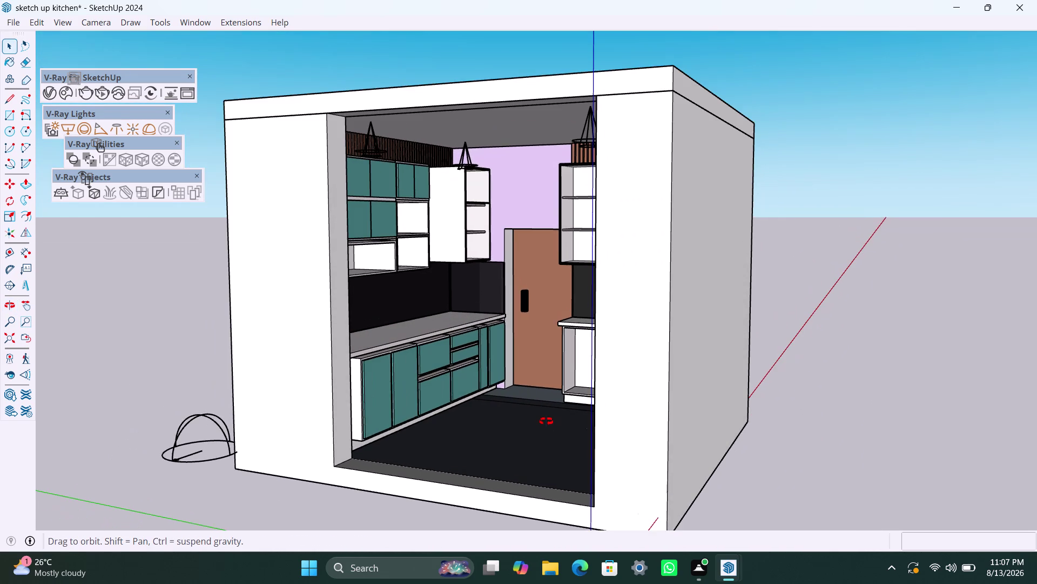
middle_drag(546, 422, 552, 421)
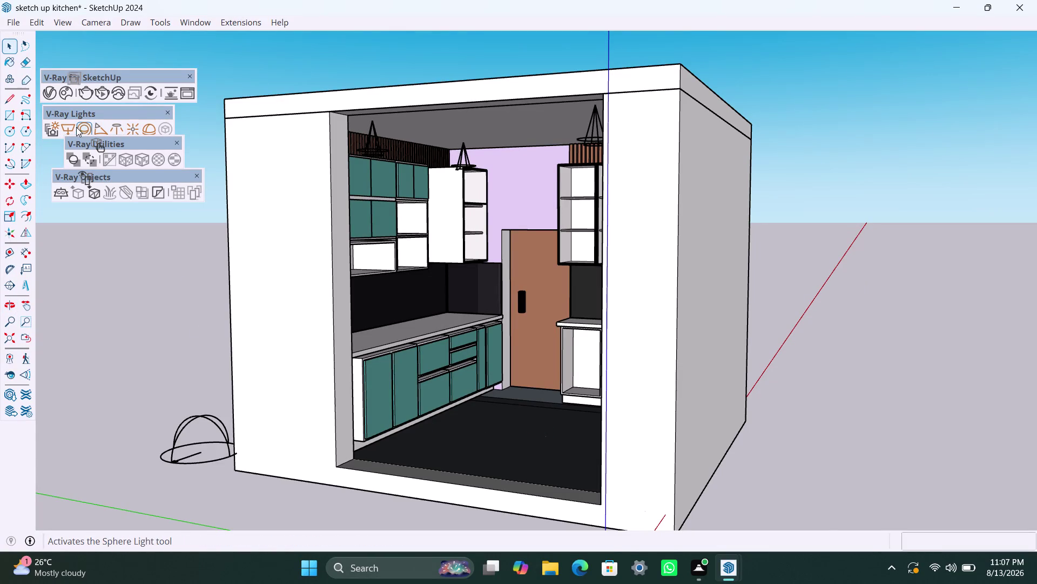
click(71, 127)
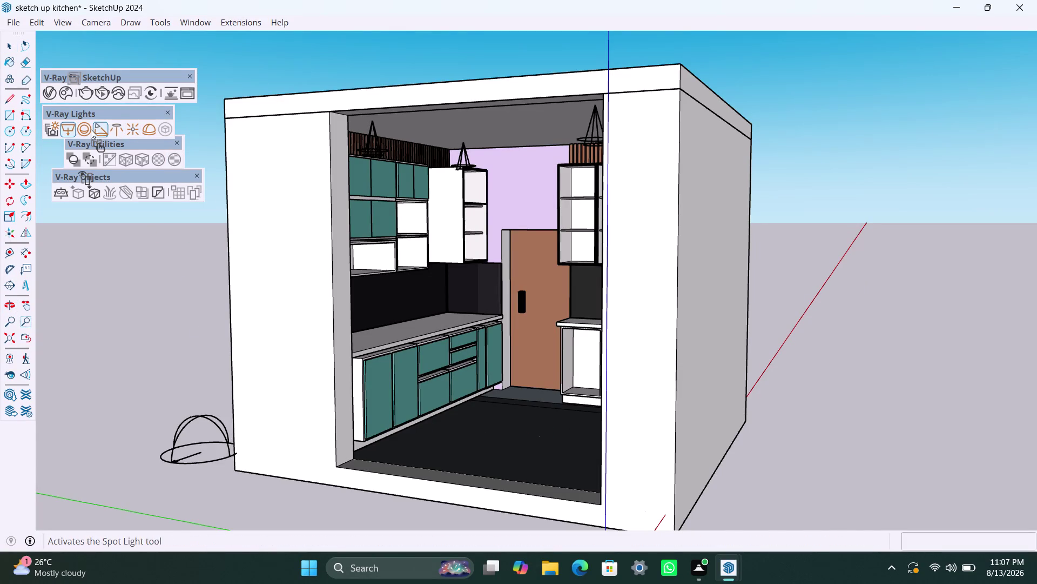
Place a V-Ray sphere light centred on the kitchen ceiling and set its radius.
click(88, 127)
scroll(up, 3)
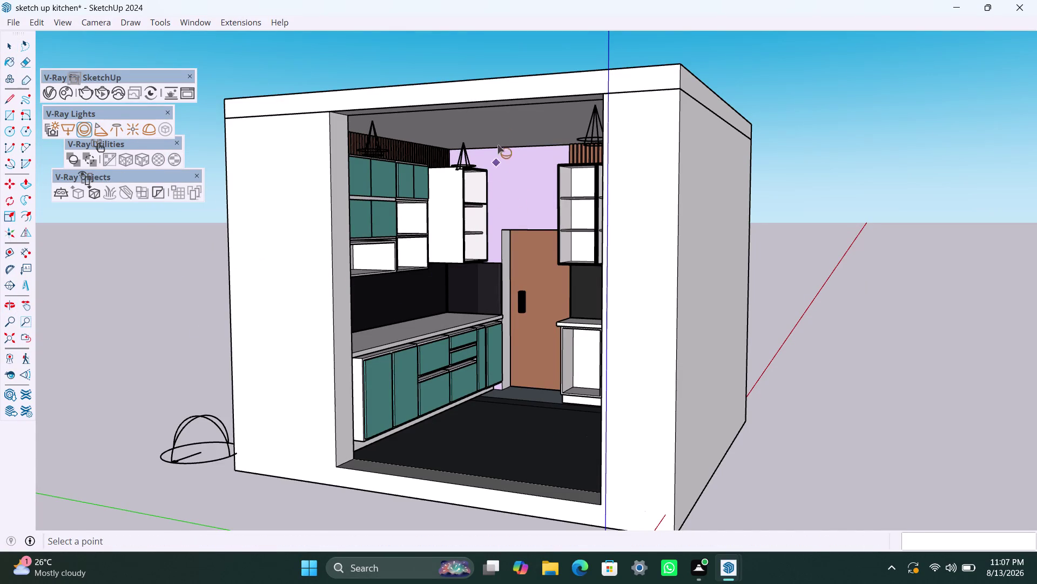
scroll(up, 3)
middle_drag(532, 155, 592, 0)
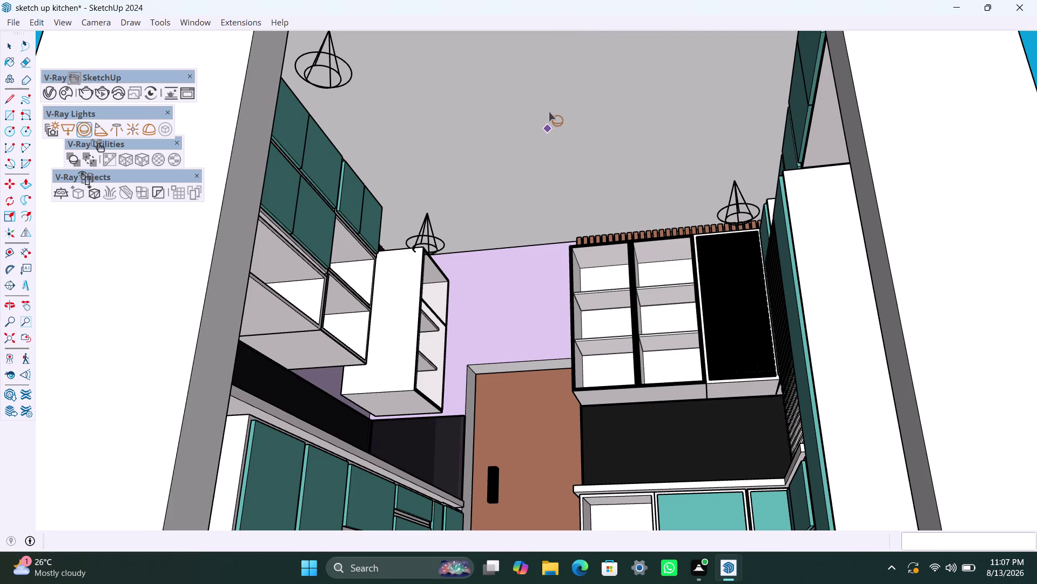
click(547, 117)
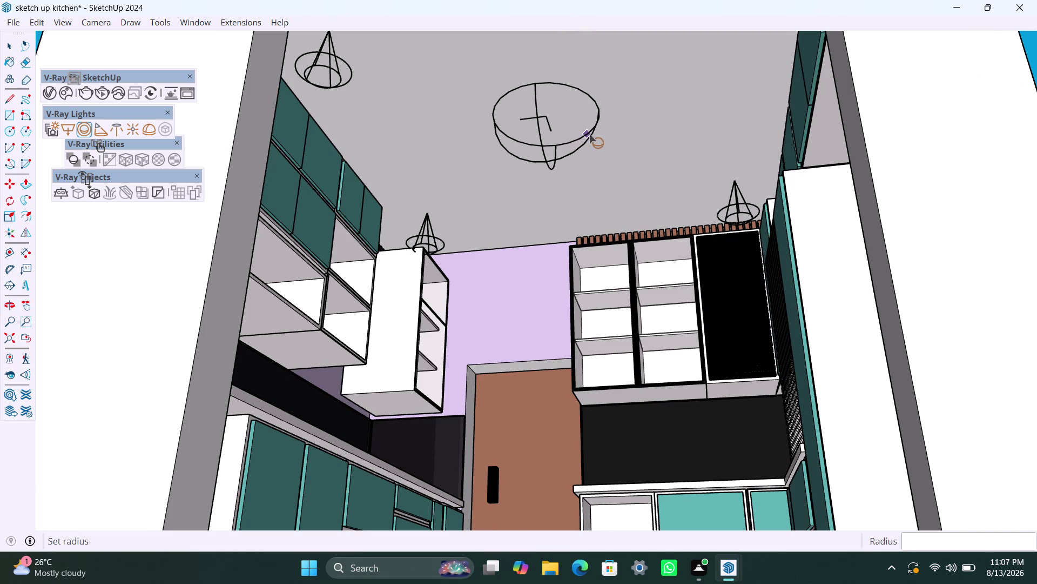
click(70, 129)
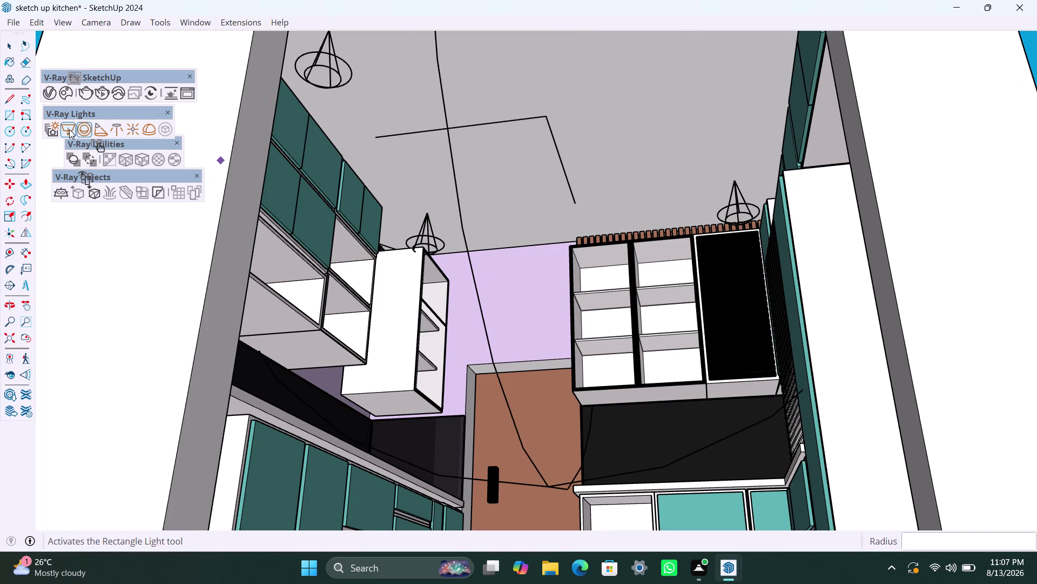
Draw a V-Ray rectangle light flat on the kitchen ceiling, then exit the tool.
click(505, 97)
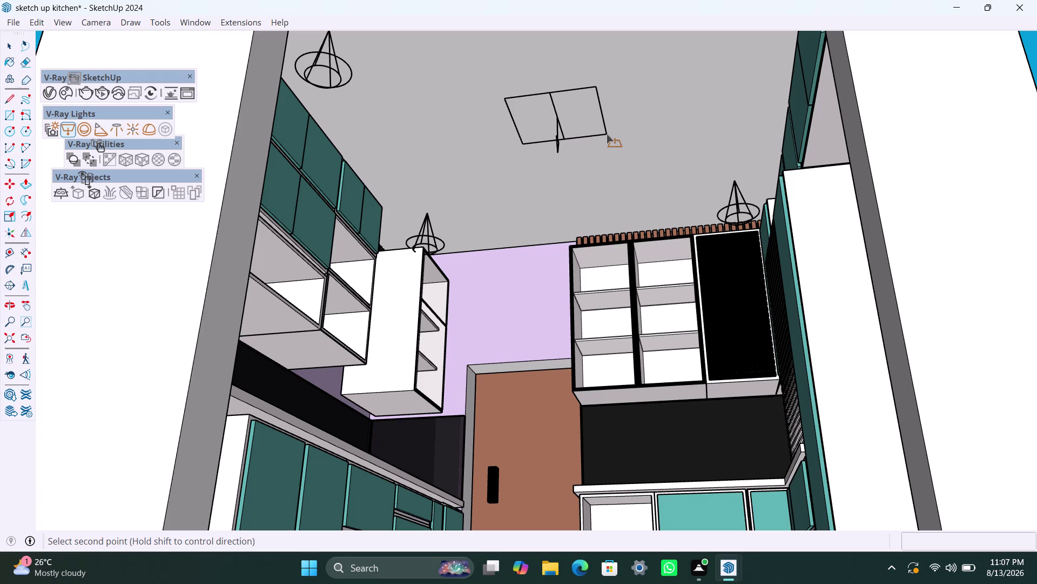
click(607, 134)
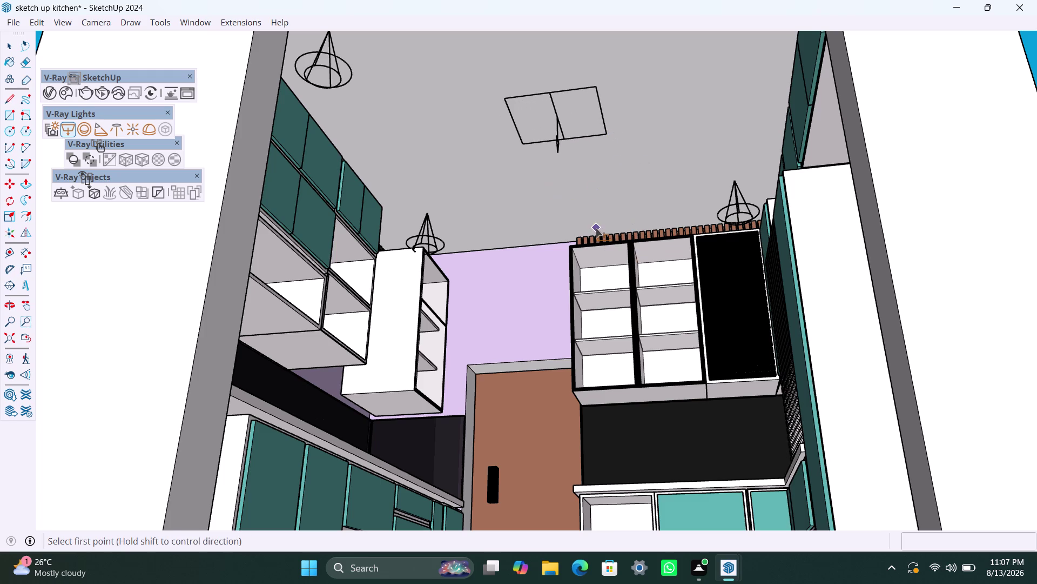
key(space)
scroll(down, 3)
Orbit and zoom to face the kitchen's open front with a level view.
middle_drag(556, 190, 585, 320)
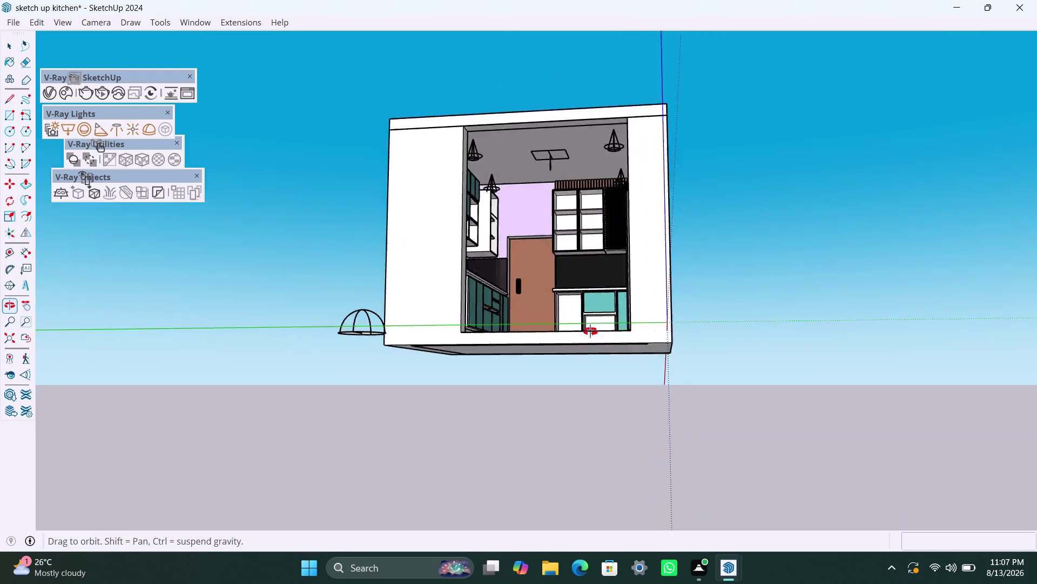
middle_drag(586, 319, 609, 296)
scroll(up, 3)
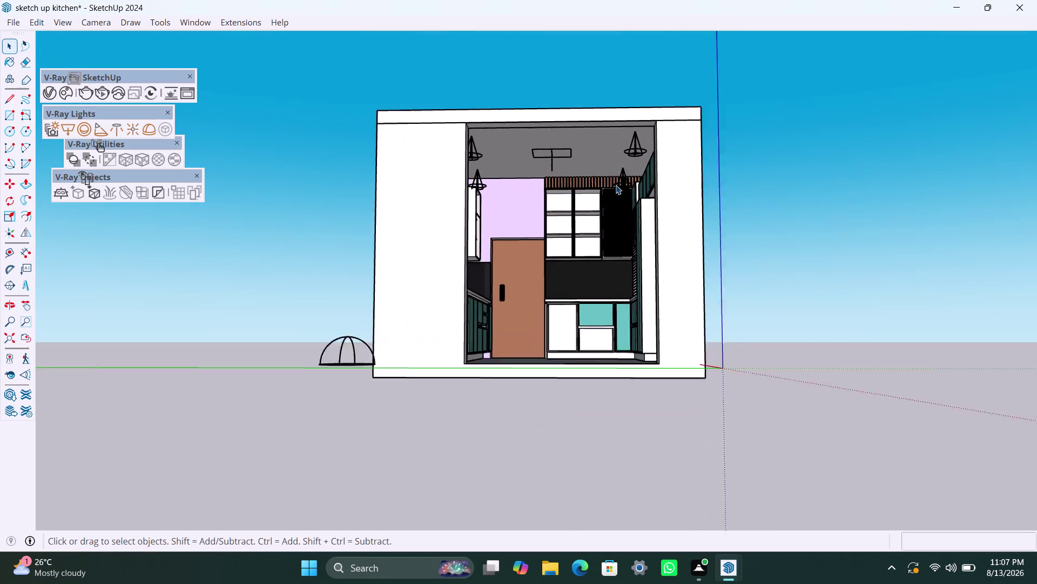
scroll(up, 3)
middle_drag(632, 244, 635, 297)
scroll(up, 3)
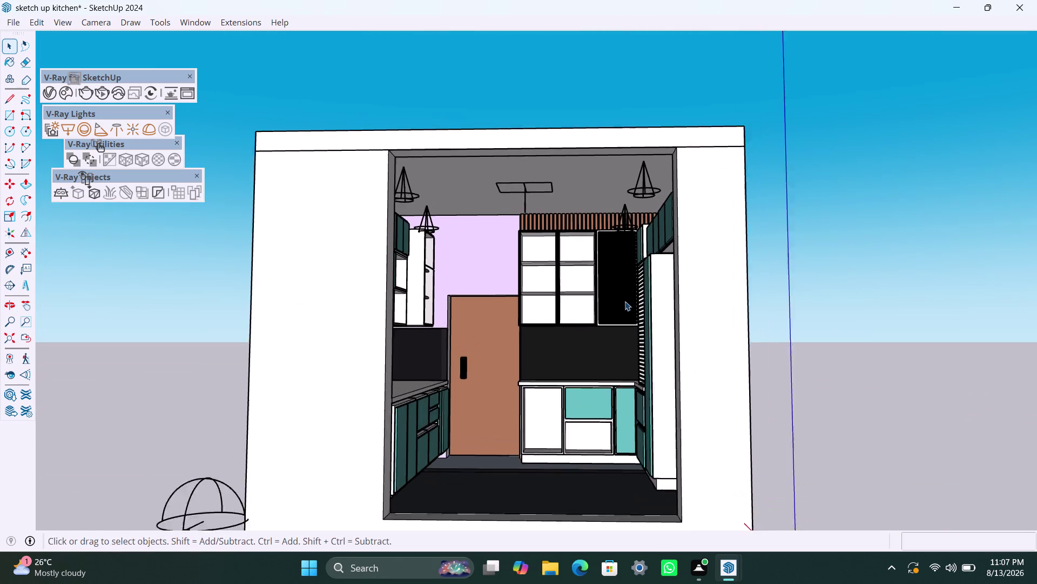
middle_drag(611, 311, 610, 288)
scroll(down, 3)
middle_drag(603, 334, 603, 332)
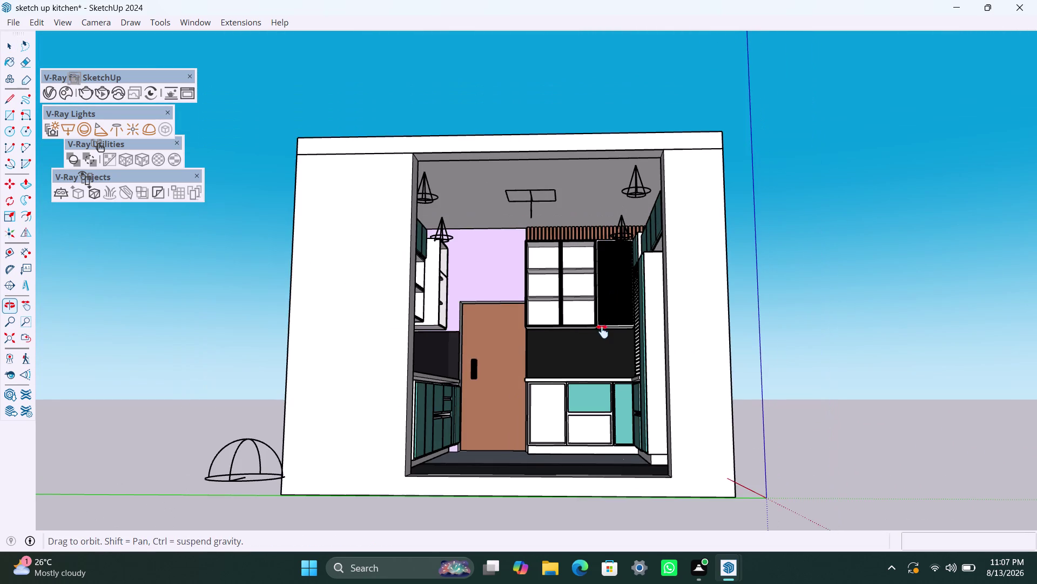
middle_drag(602, 332, 608, 301)
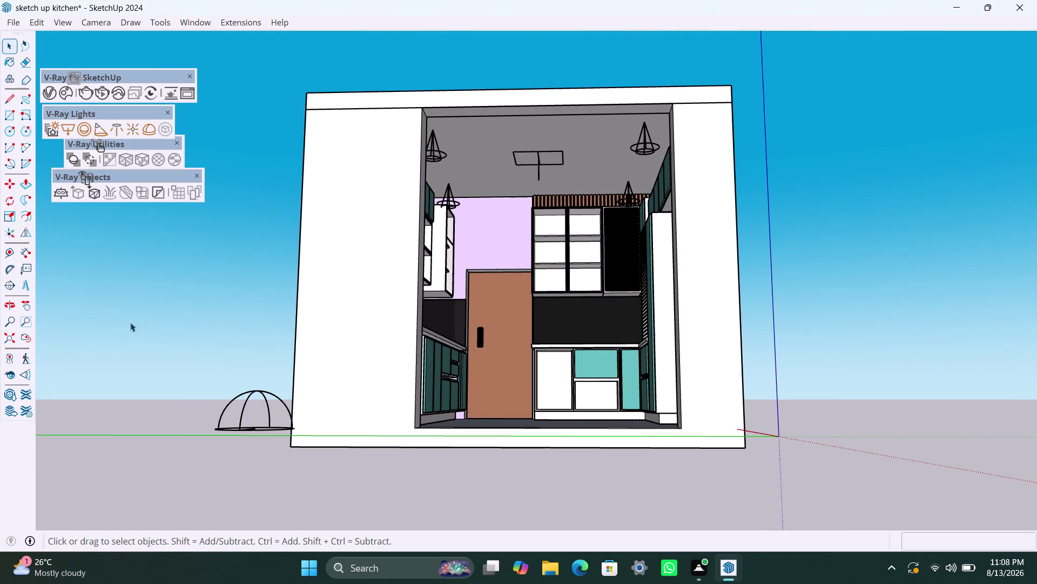
Place an eye-level camera in front of the kitchen and look around the interior.
click(13, 351)
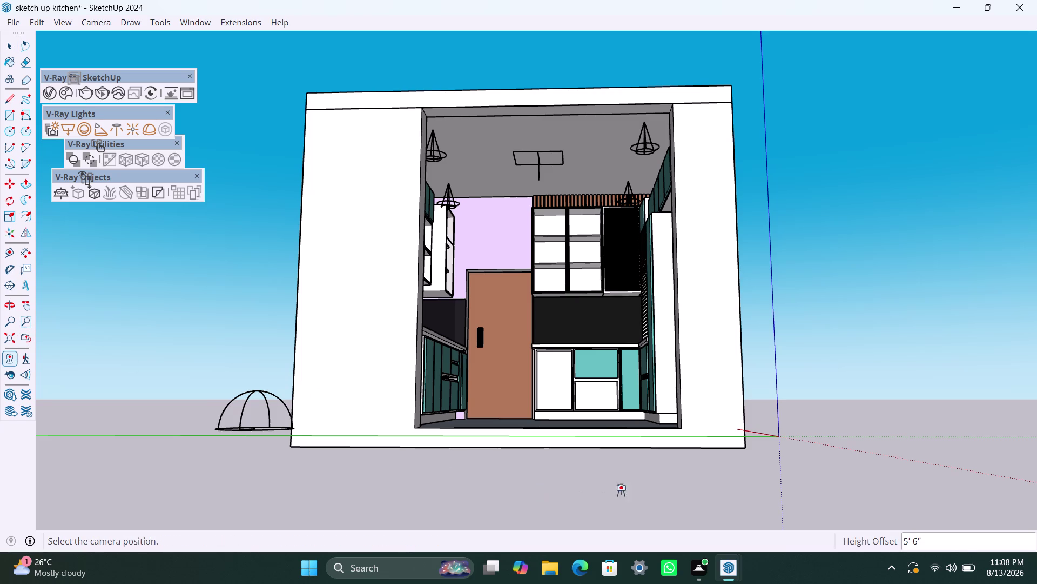
click(684, 468)
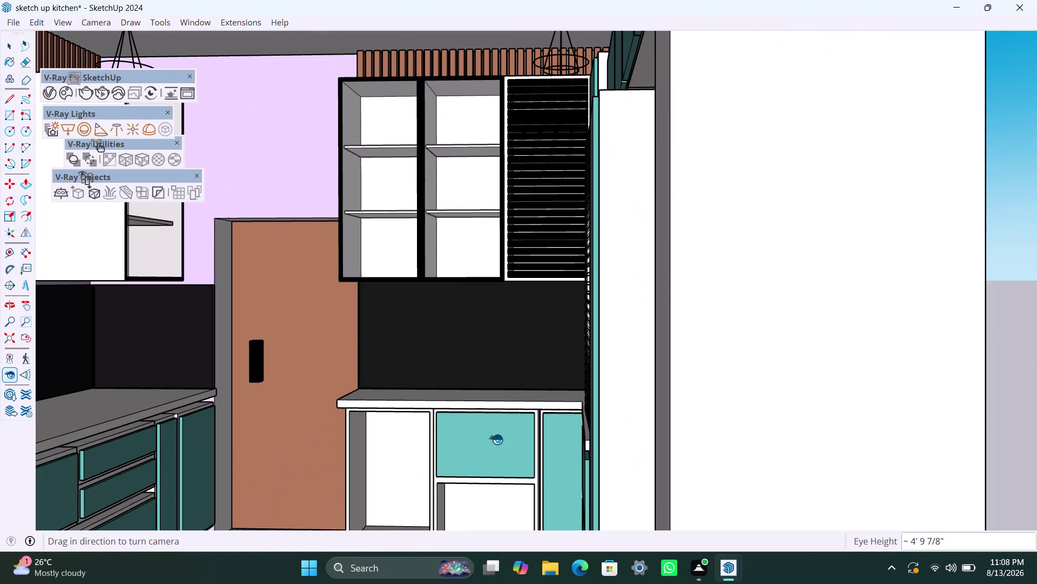
scroll(down, 3)
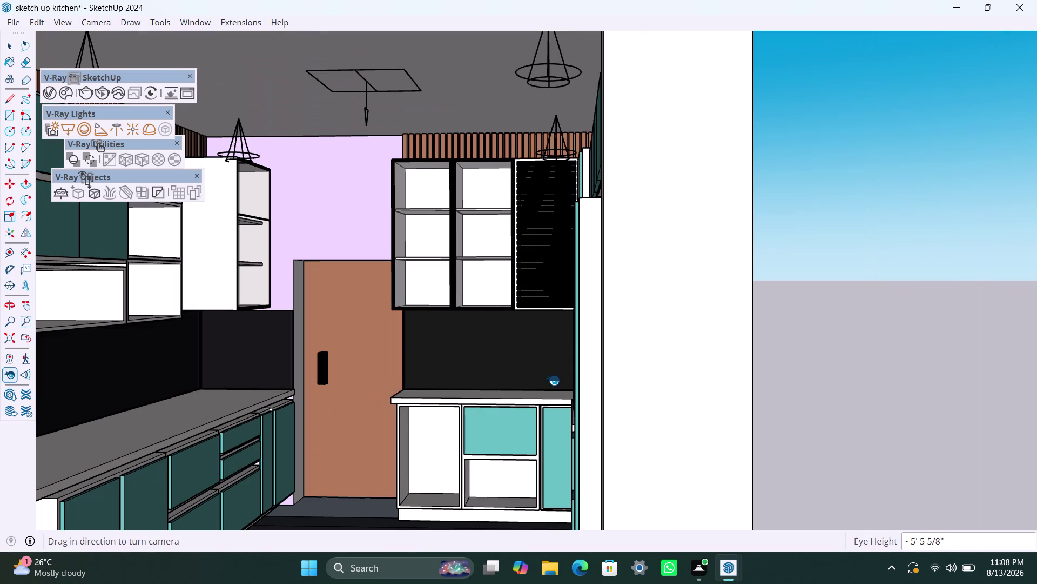
middle_drag(553, 380, 618, 357)
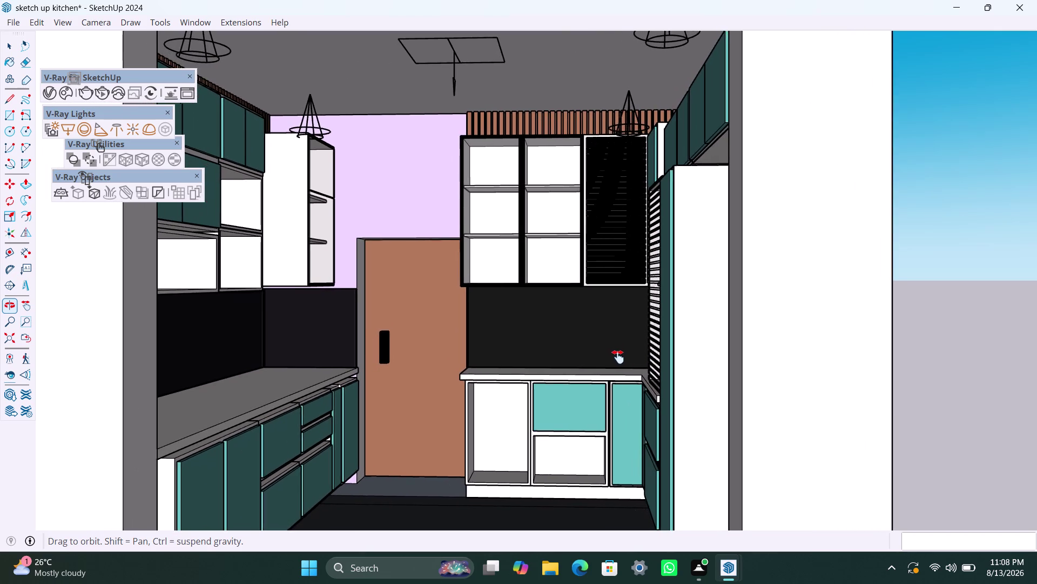
middle_drag(619, 357, 634, 348)
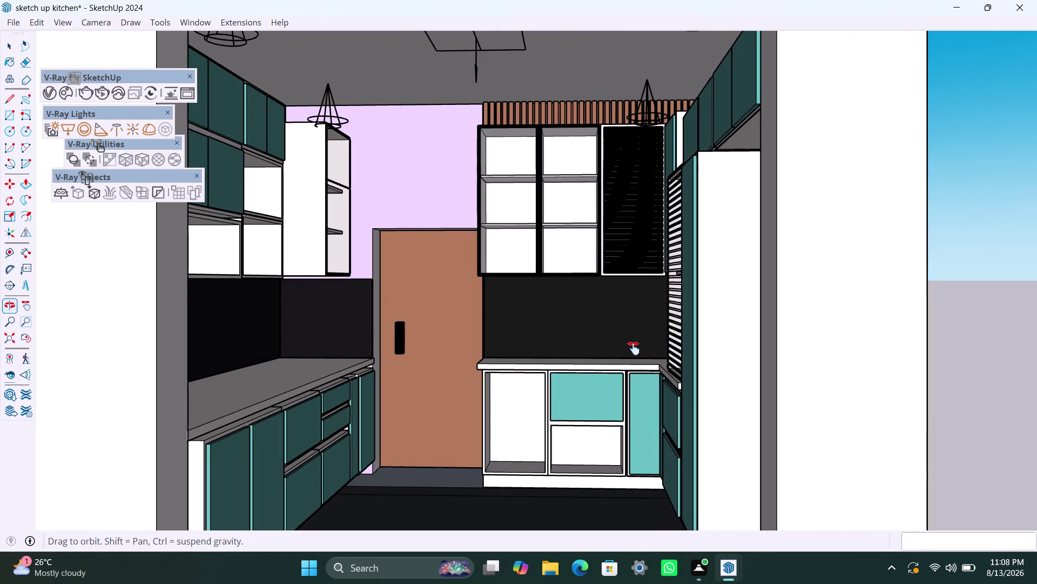
middle_drag(634, 348, 603, 347)
Turn the view to centre the brown door, open shelving and teal cabinets.
middle_drag(430, 347, 452, 340)
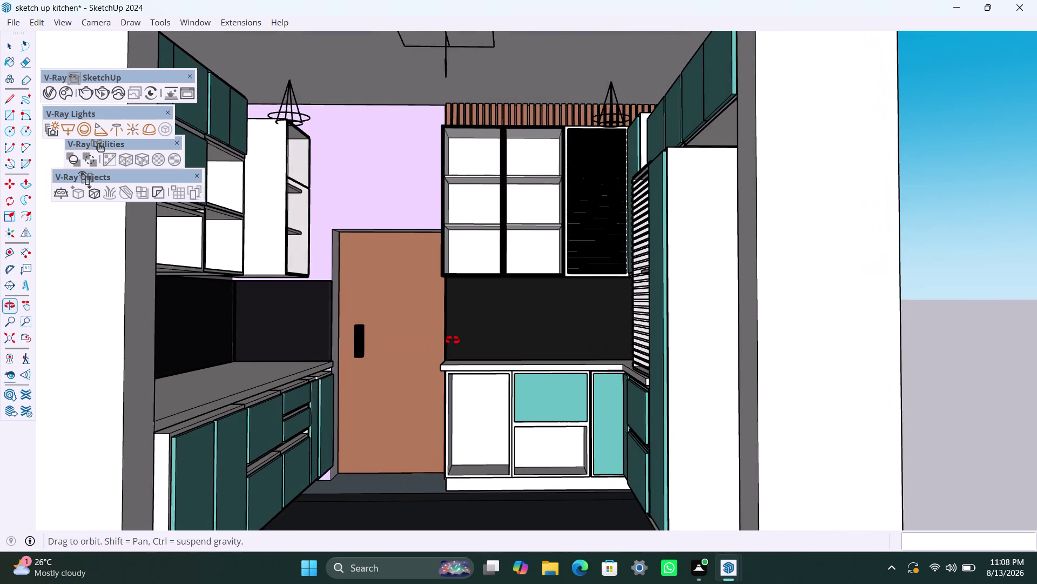
middle_drag(453, 340, 368, 354)
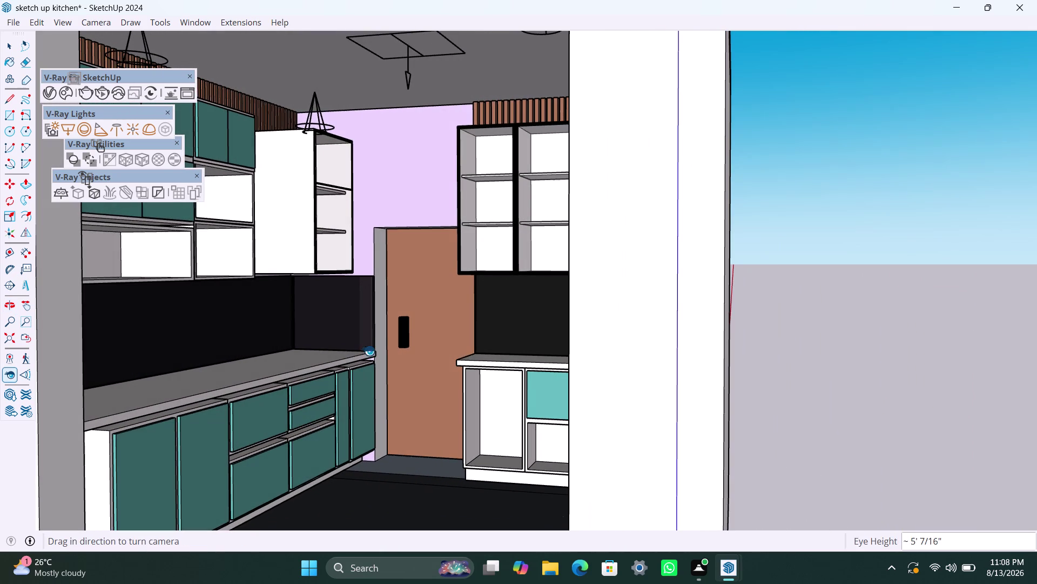
middle_drag(383, 330, 427, 323)
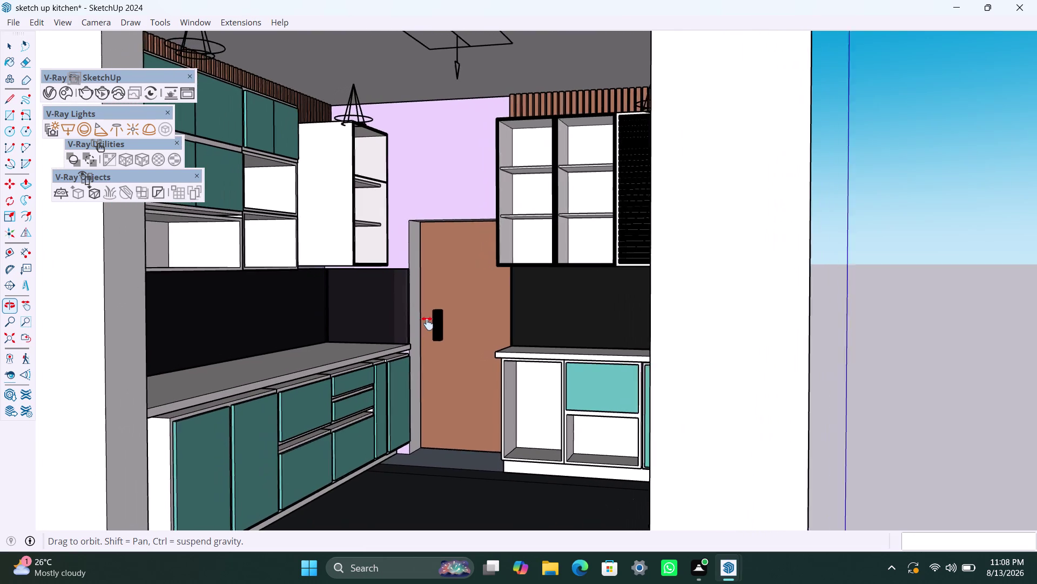
middle_drag(426, 323, 452, 323)
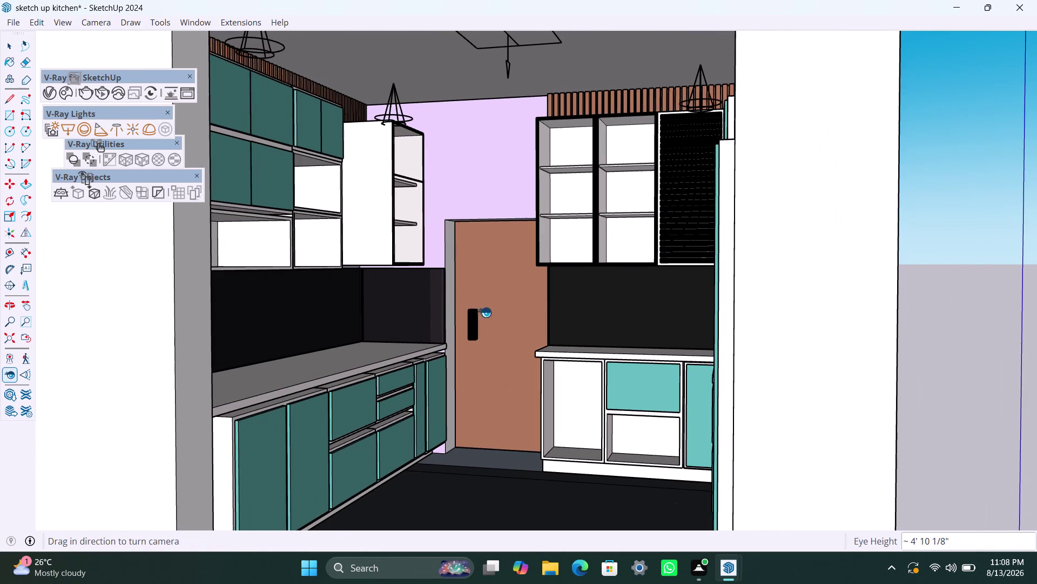
middle_drag(422, 305, 390, 318)
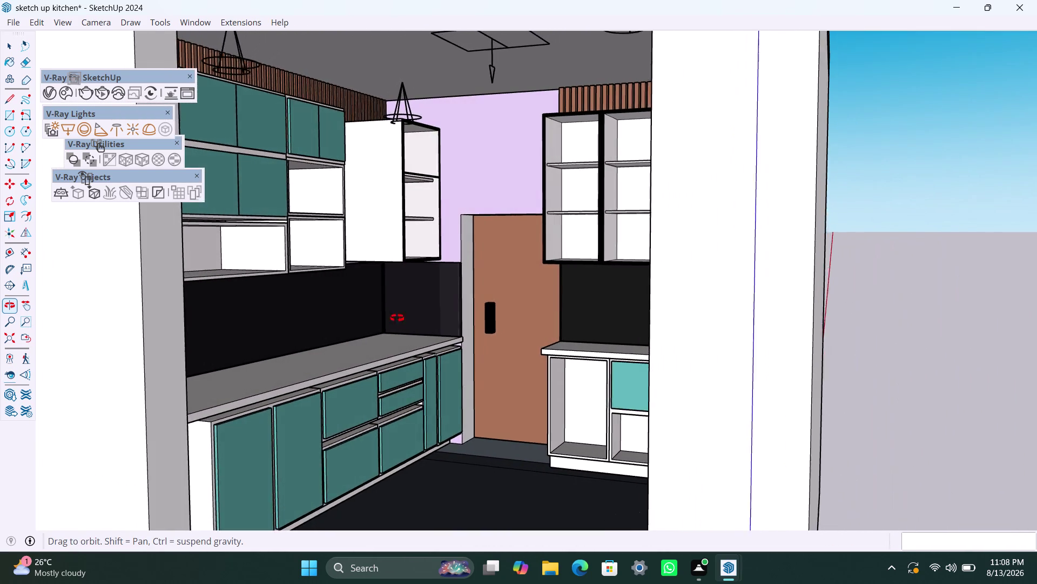
middle_drag(389, 318, 425, 320)
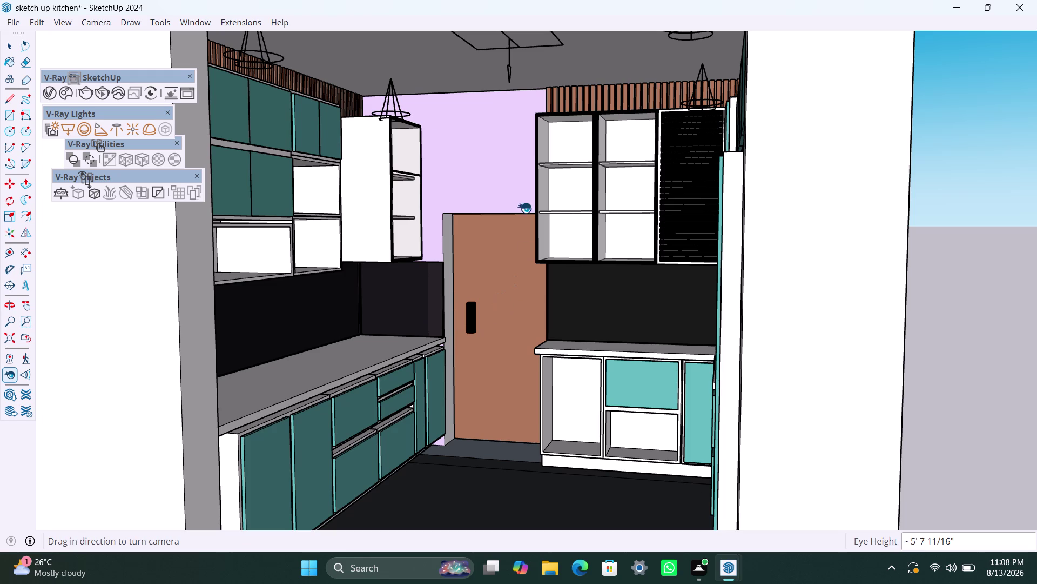
click(99, 24)
Switch the view to two-point perspective and pan to show more counter and floor.
click(128, 125)
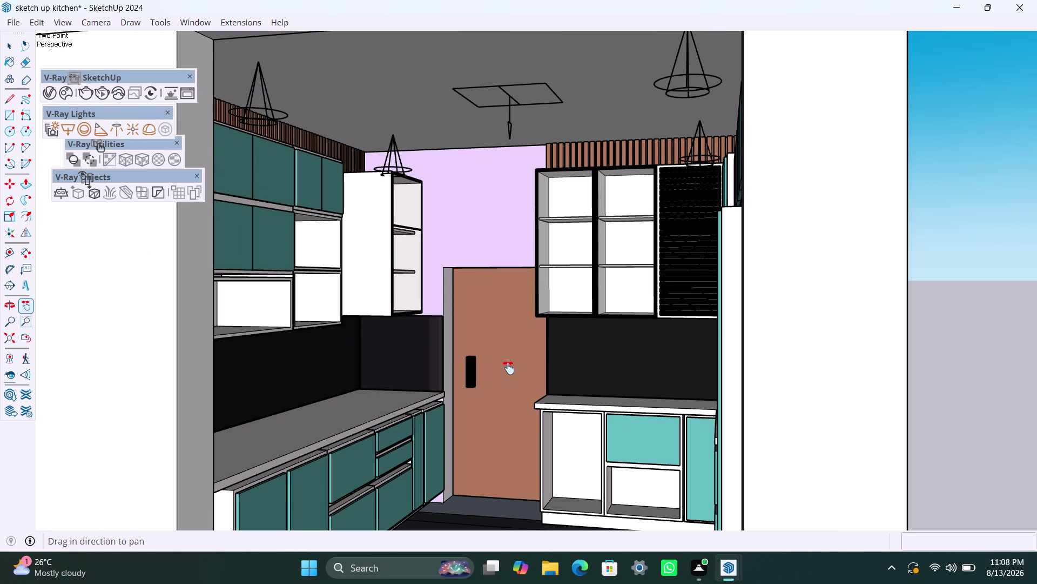
middle_drag(510, 367, 510, 317)
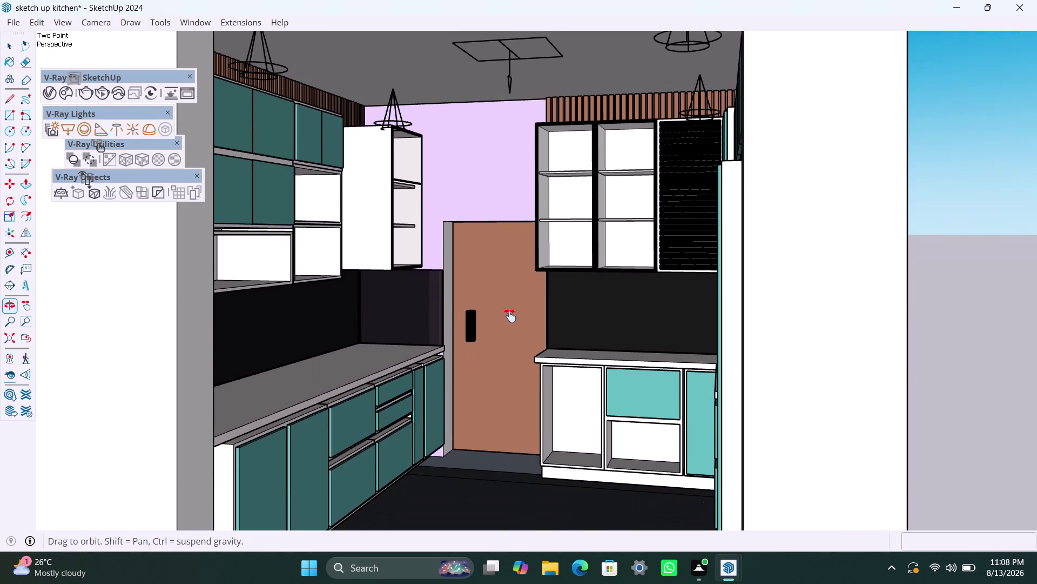
middle_drag(510, 317, 510, 278)
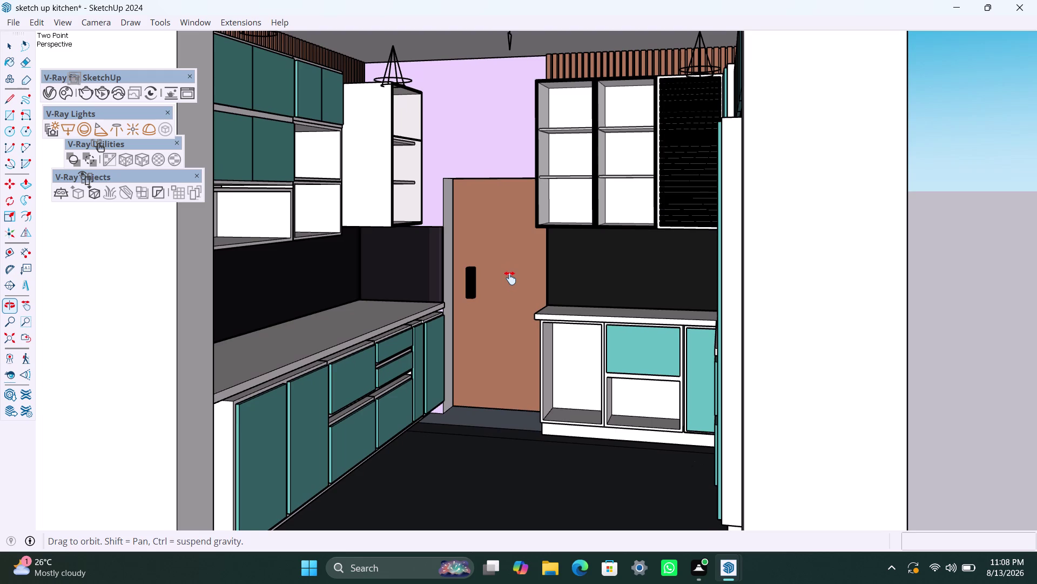
middle_drag(510, 278, 514, 250)
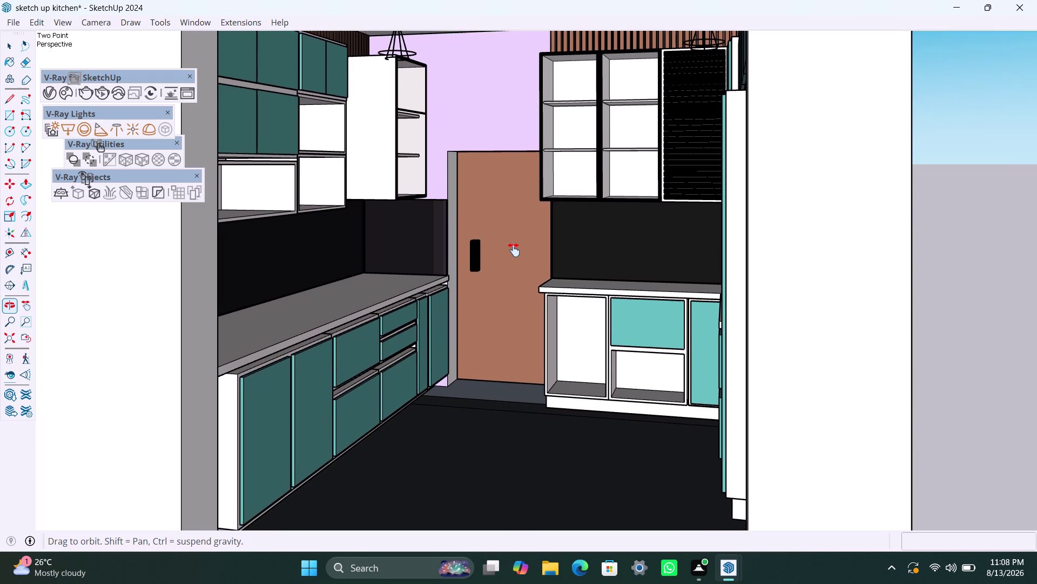
middle_drag(514, 250, 516, 265)
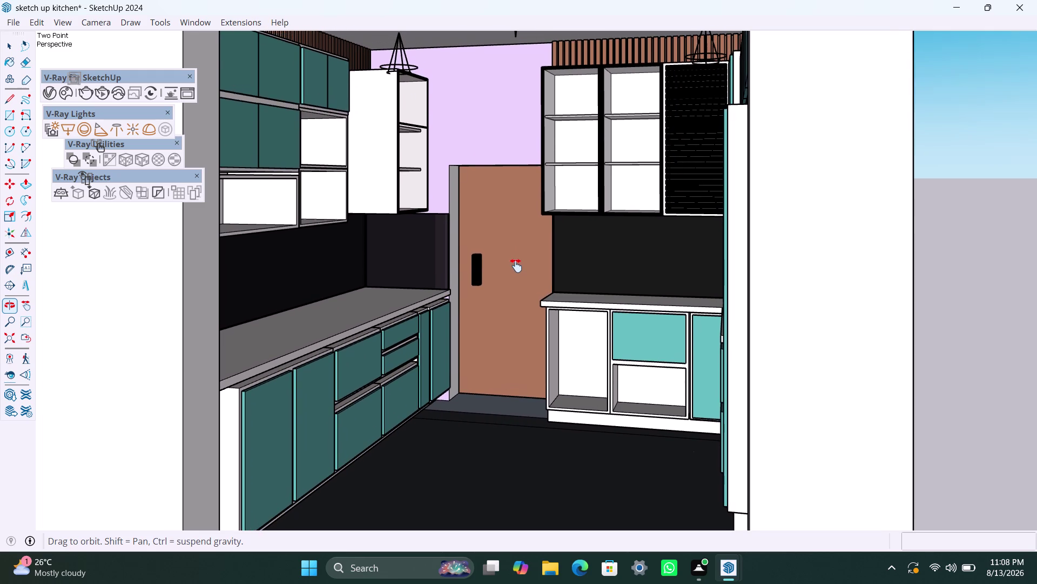
middle_drag(516, 266, 518, 261)
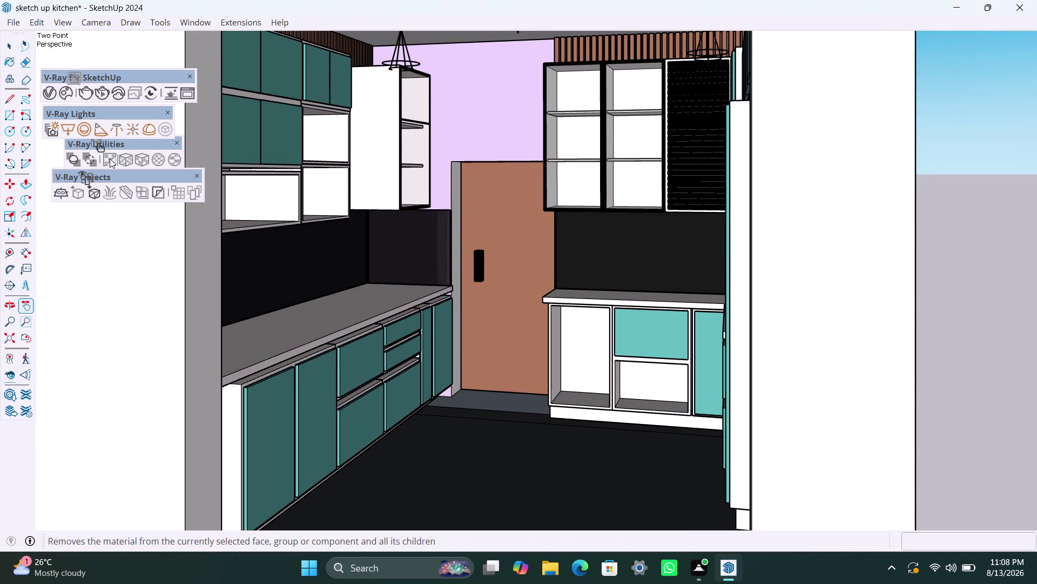
click(101, 89)
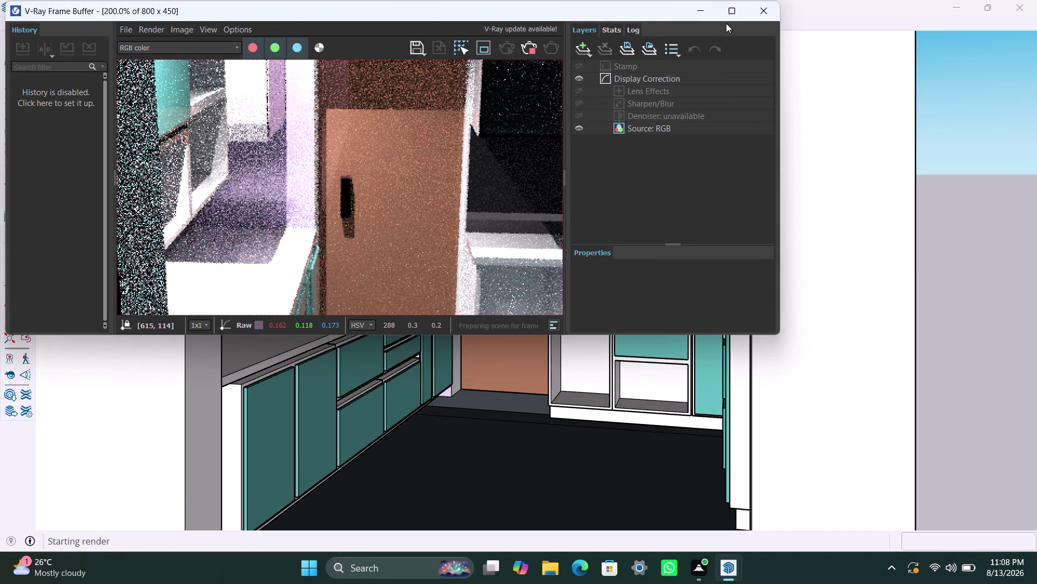
Maximize the V-Ray Frame Buffer window so the kitchen render fills the screen.
click(728, 14)
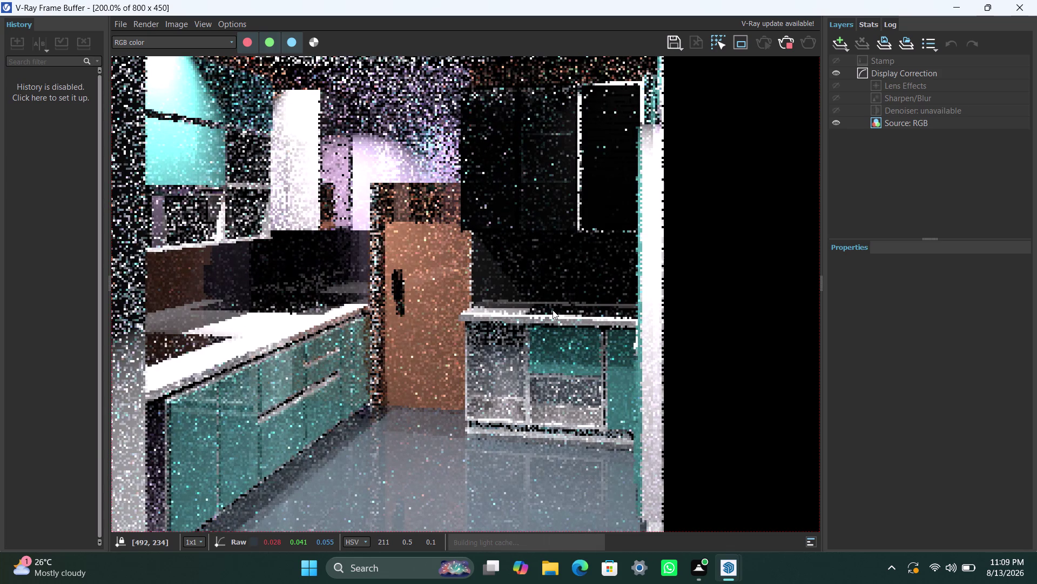
Zoom and pan the refining render to inspect the glossy floor and dark door handle.
scroll(down, 3)
scroll(up, 3)
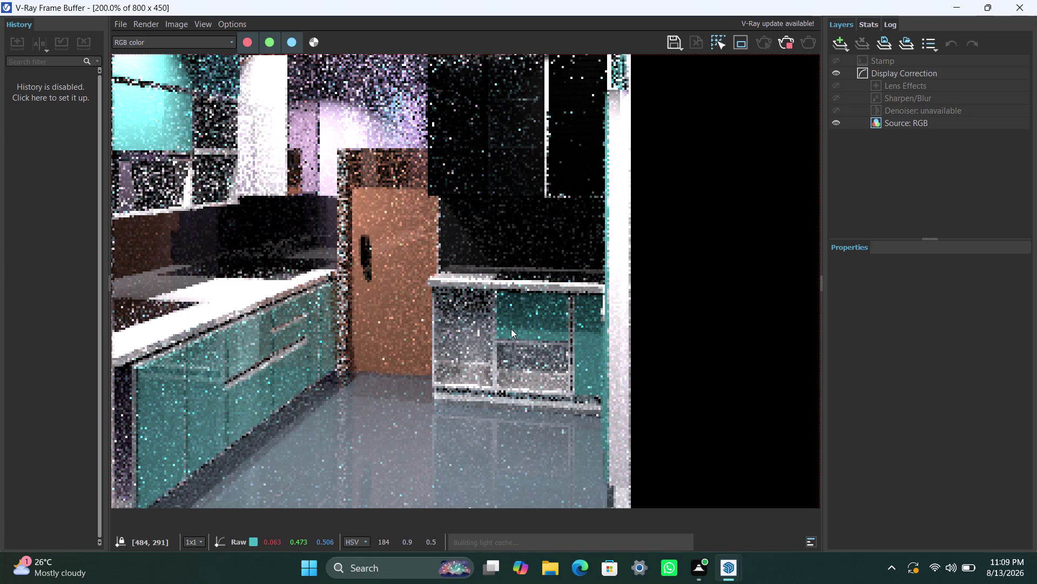
middle_drag(522, 328, 605, 302)
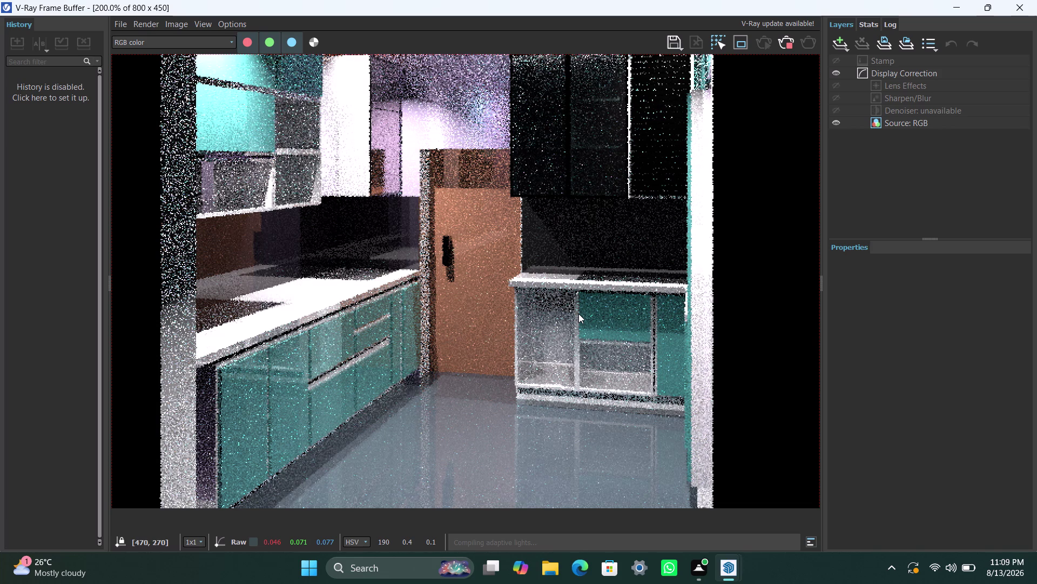
scroll(down, 3)
scroll(up, 3)
scroll(down, 3)
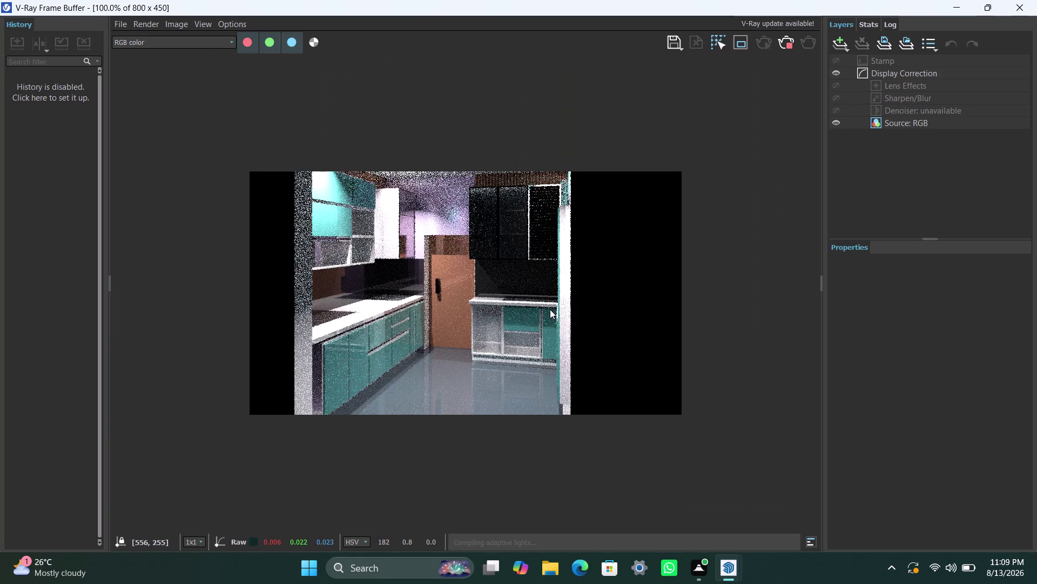
middle_drag(555, 311, 578, 312)
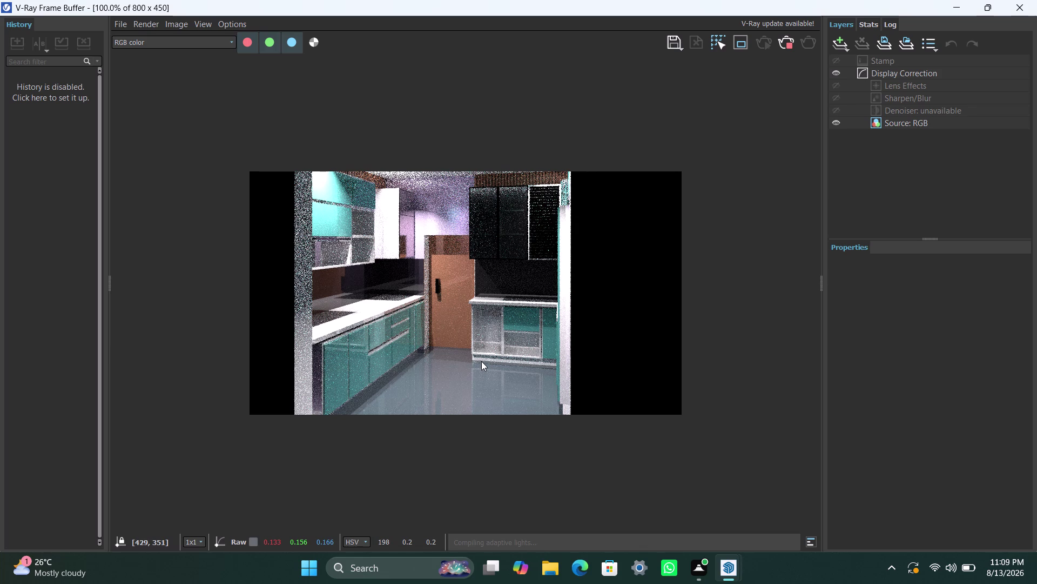
scroll(up, 3)
scroll(down, 3)
scroll(up, 3)
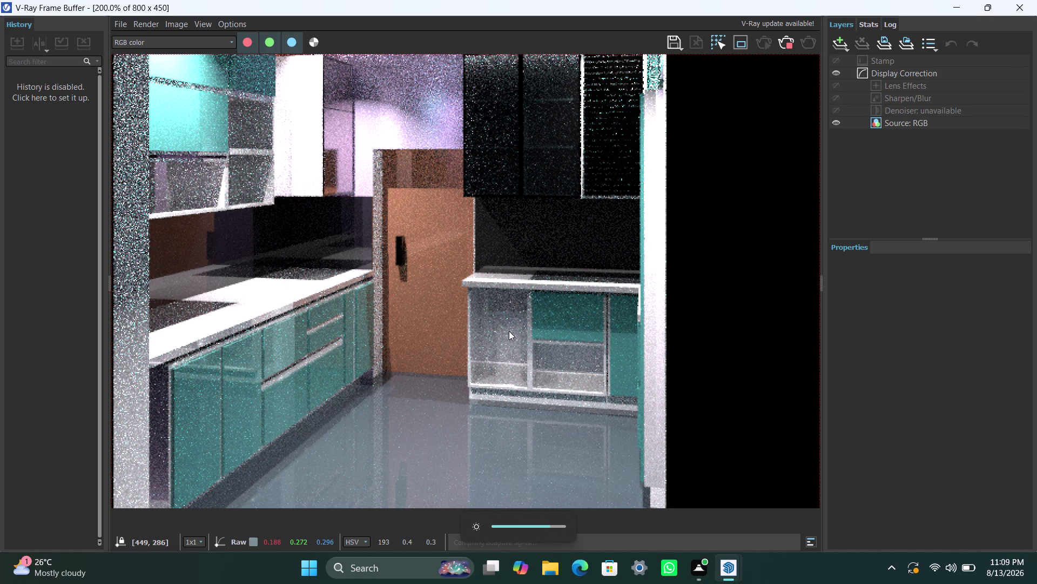
Zoom in and out of the render as the teal cabinets and shelving grow clearer.
scroll(down, 3)
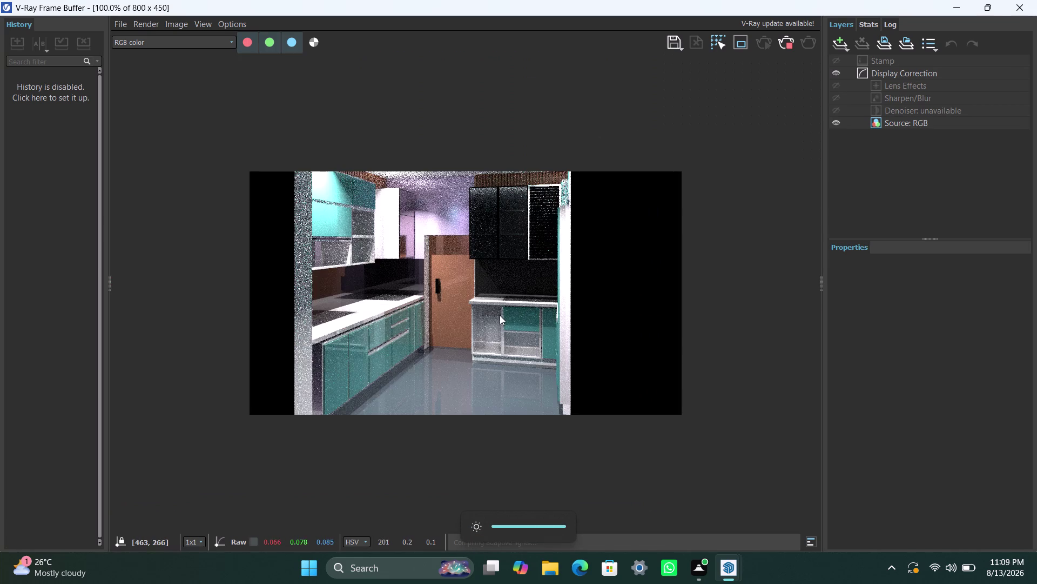
scroll(up, 3)
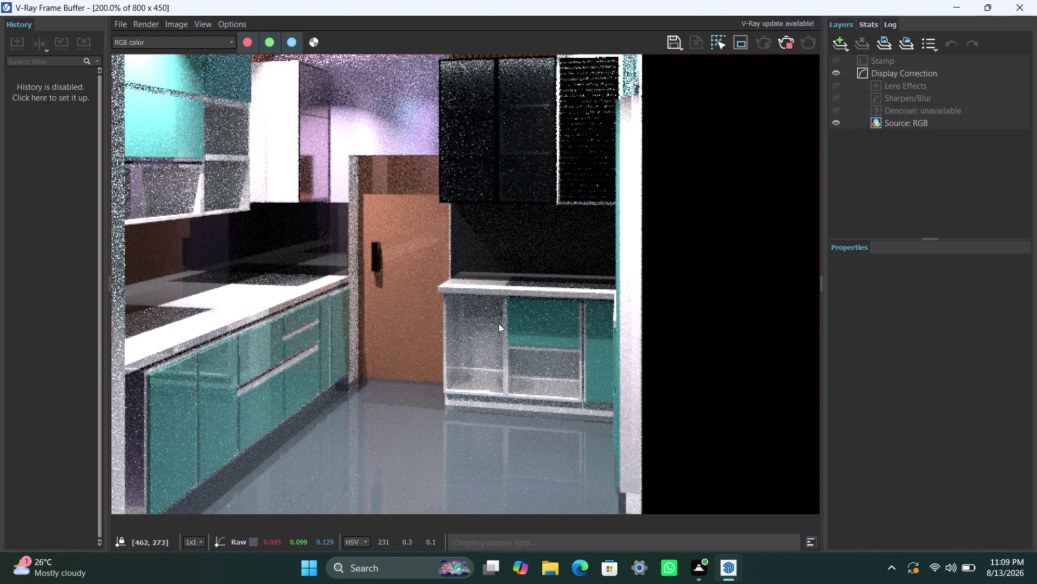
scroll(down, 3)
middle_drag(484, 325, 514, 325)
scroll(up, 3)
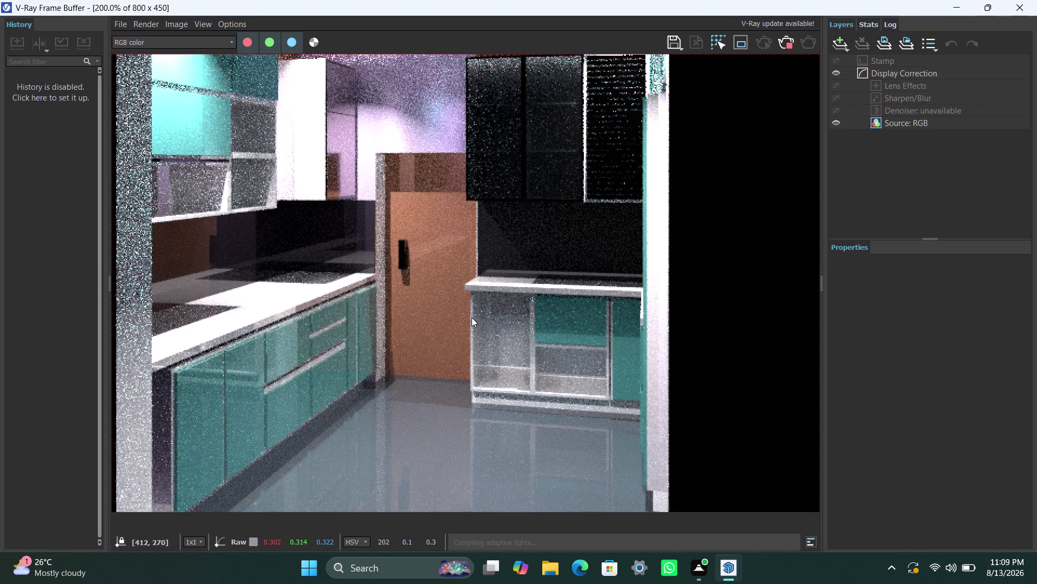
scroll(down, 3)
scroll(up, 3)
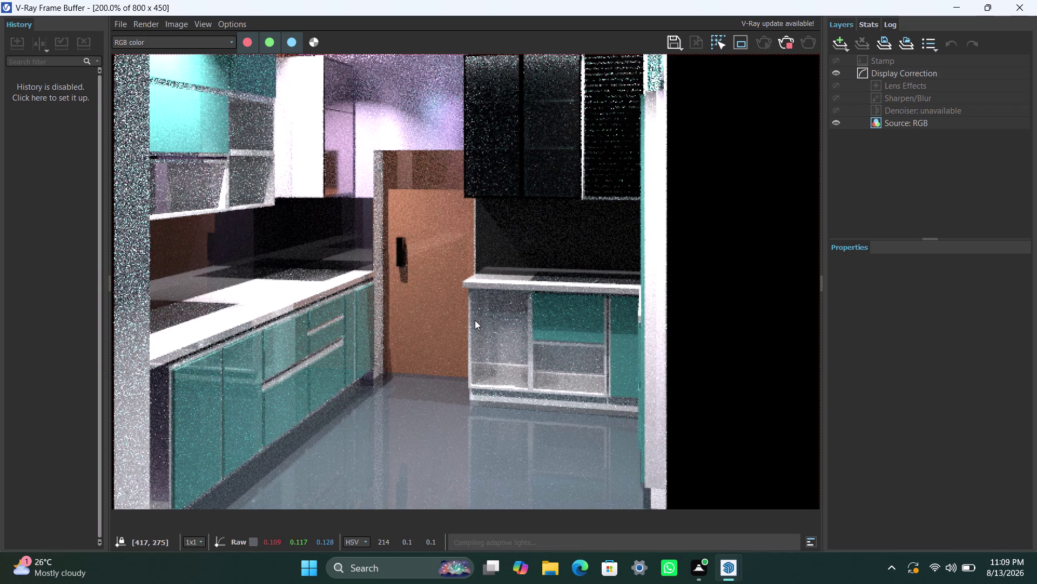
scroll(down, 3)
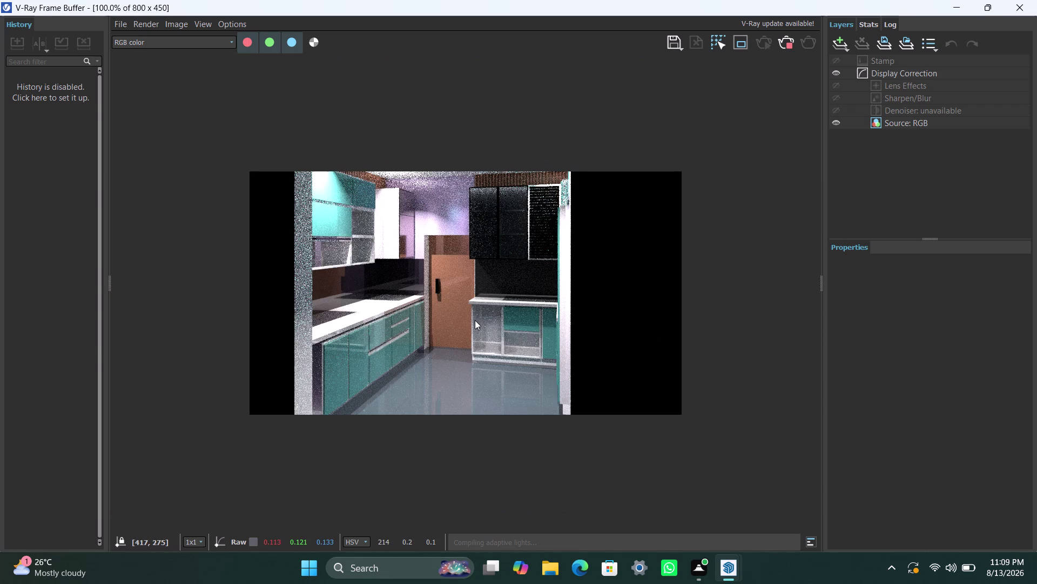
scroll(up, 3)
scroll(down, 3)
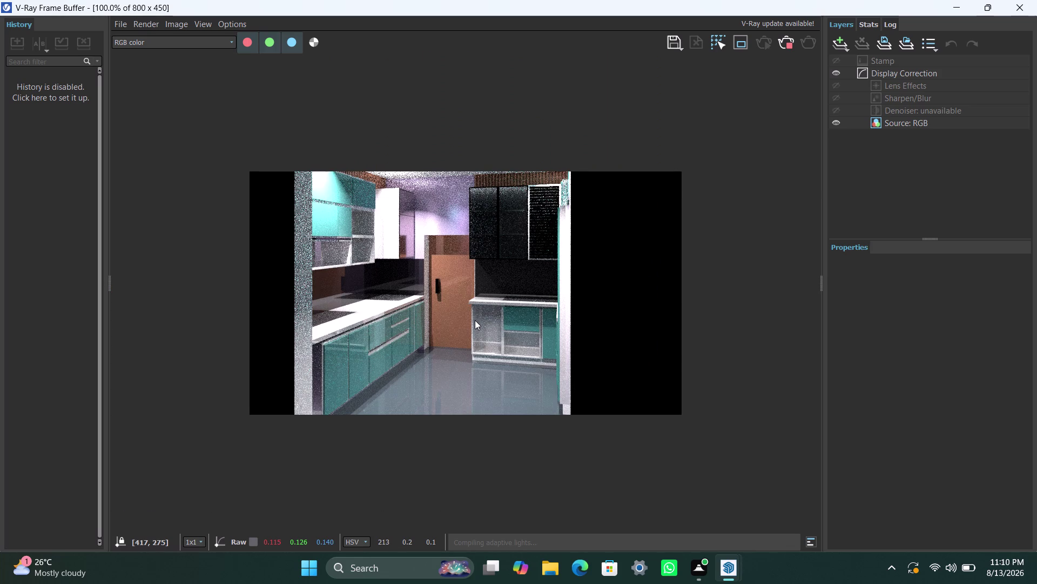
scroll(up, 3)
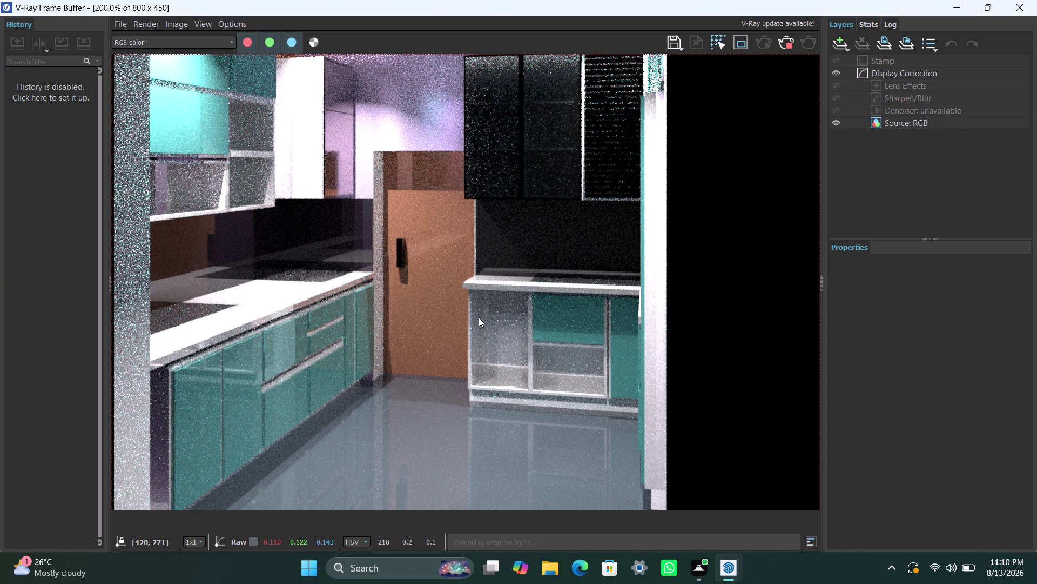
scroll(down, 3)
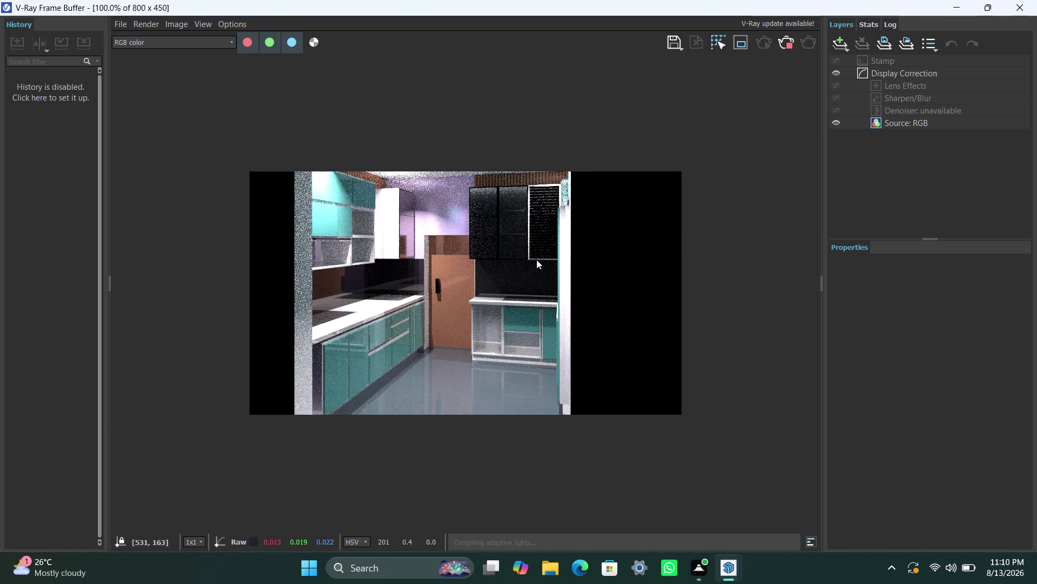
scroll(up, 3)
scroll(down, 3)
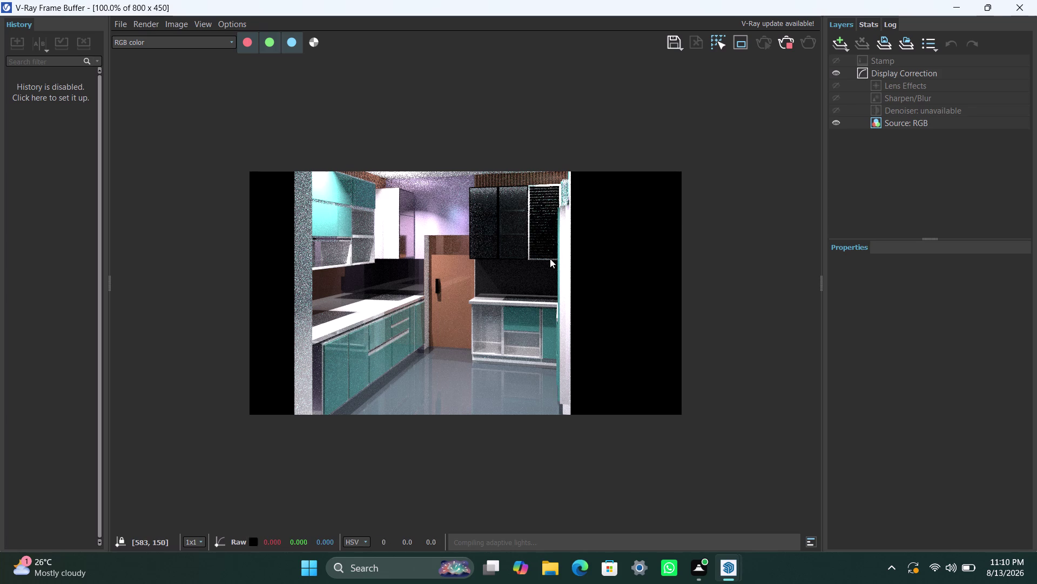
scroll(up, 3)
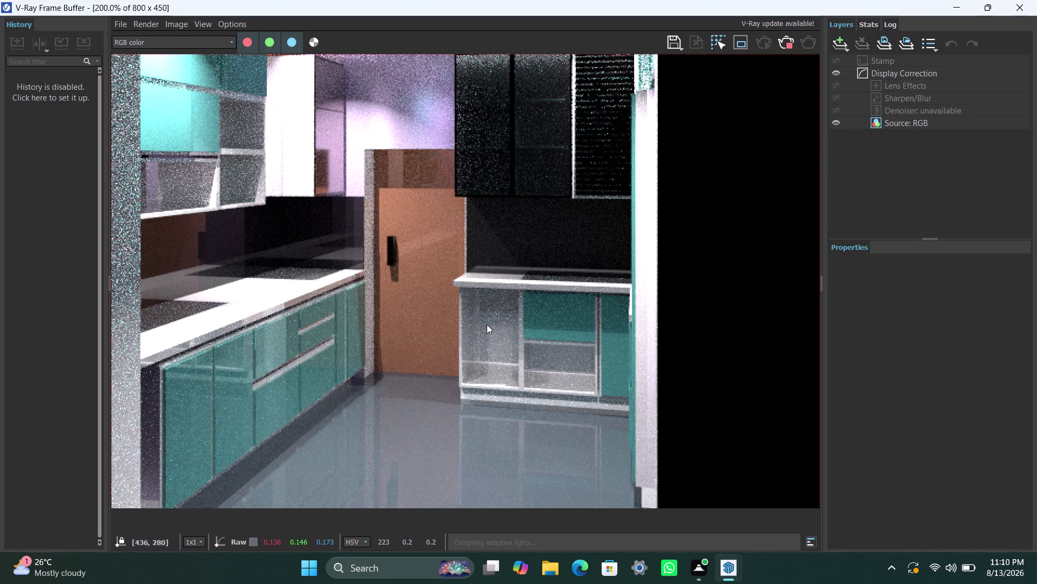
scroll(down, 3)
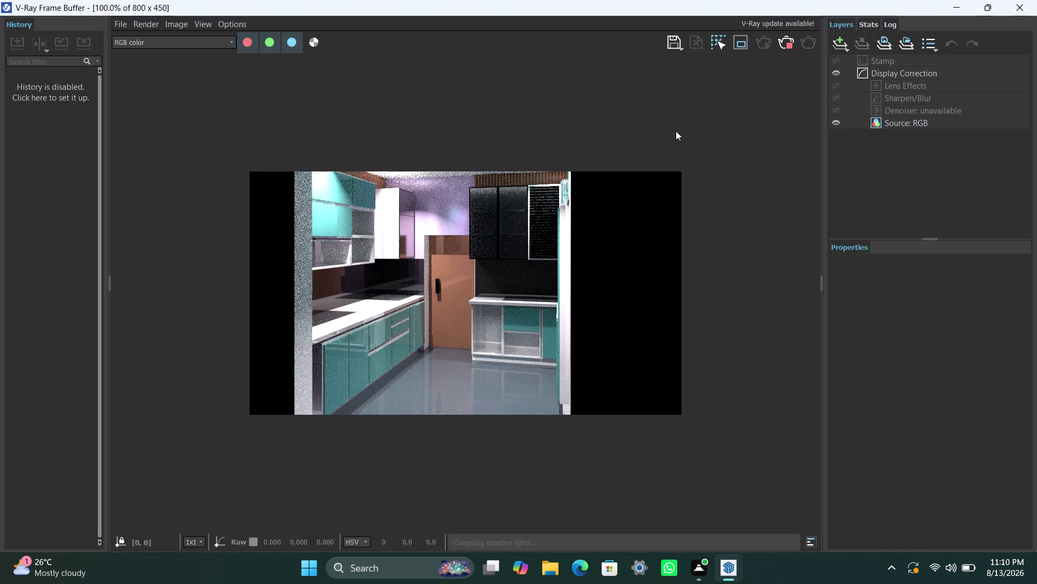
scroll(up, 3)
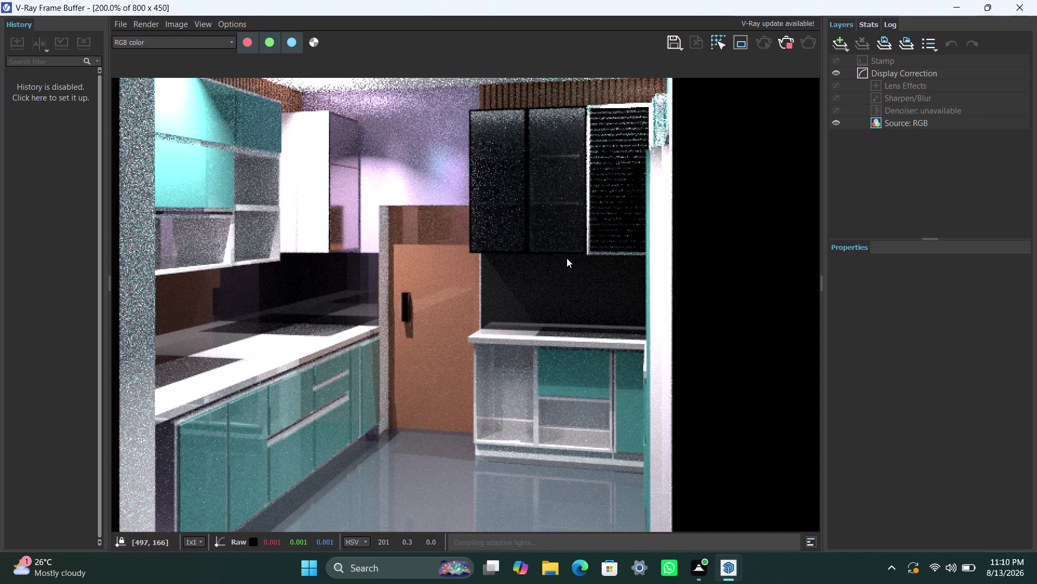
scroll(down, 3)
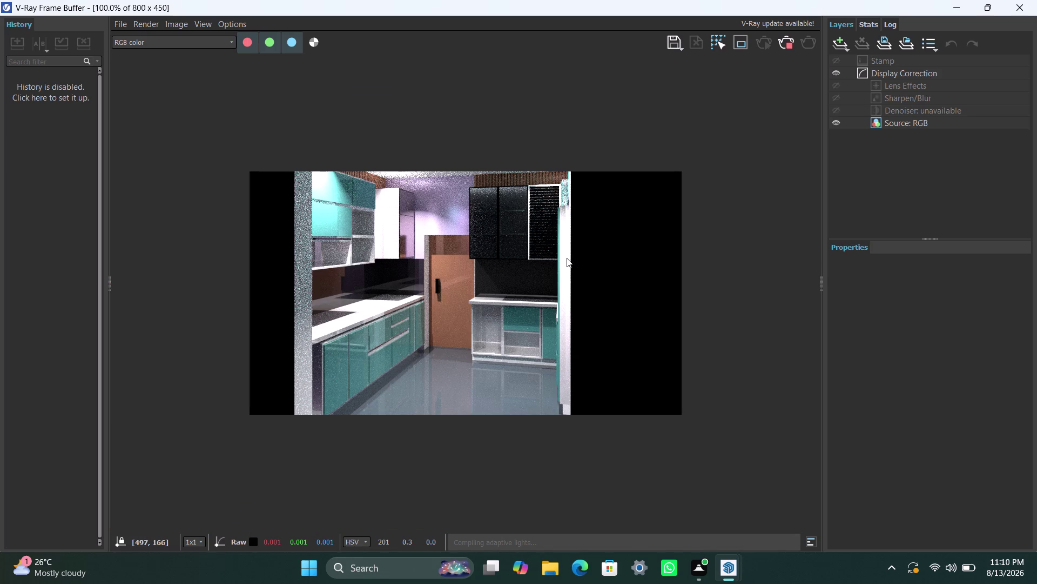